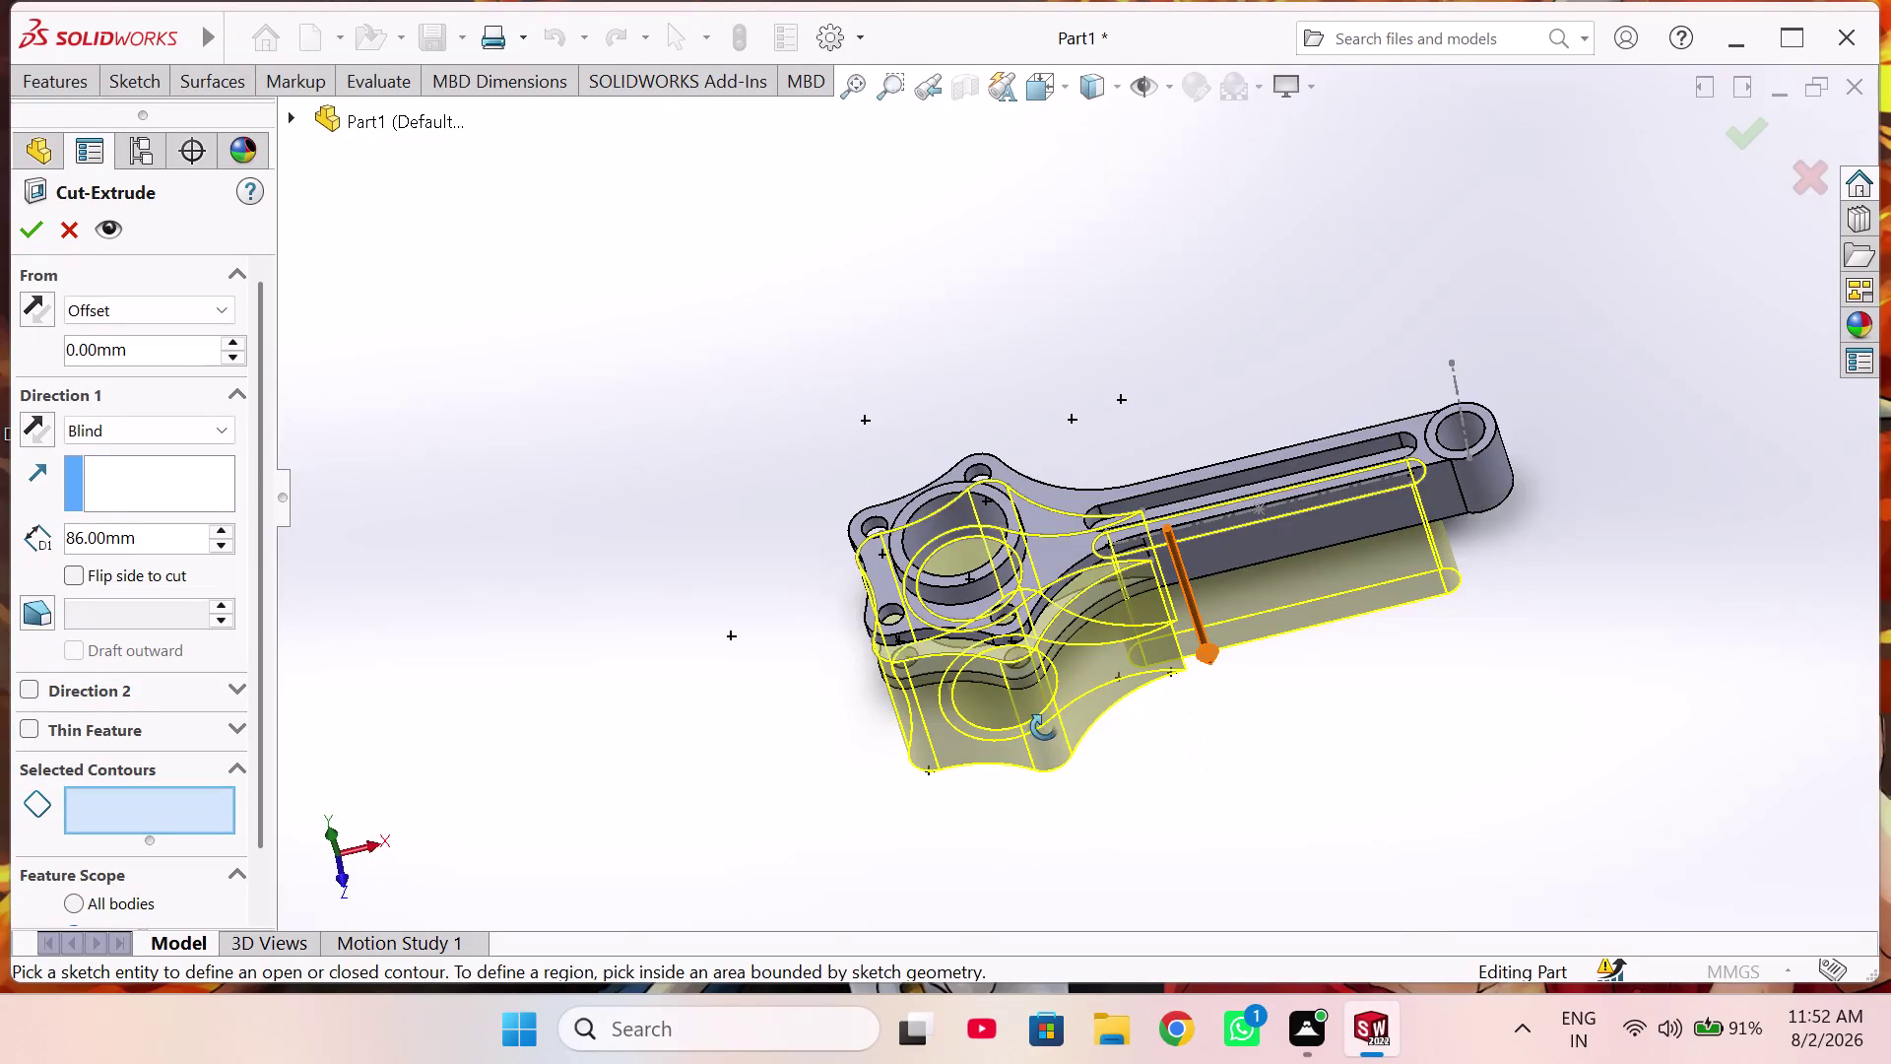
Clear the previously selected region from the cut-extrude's contour list.
click(904, 653)
click(904, 652)
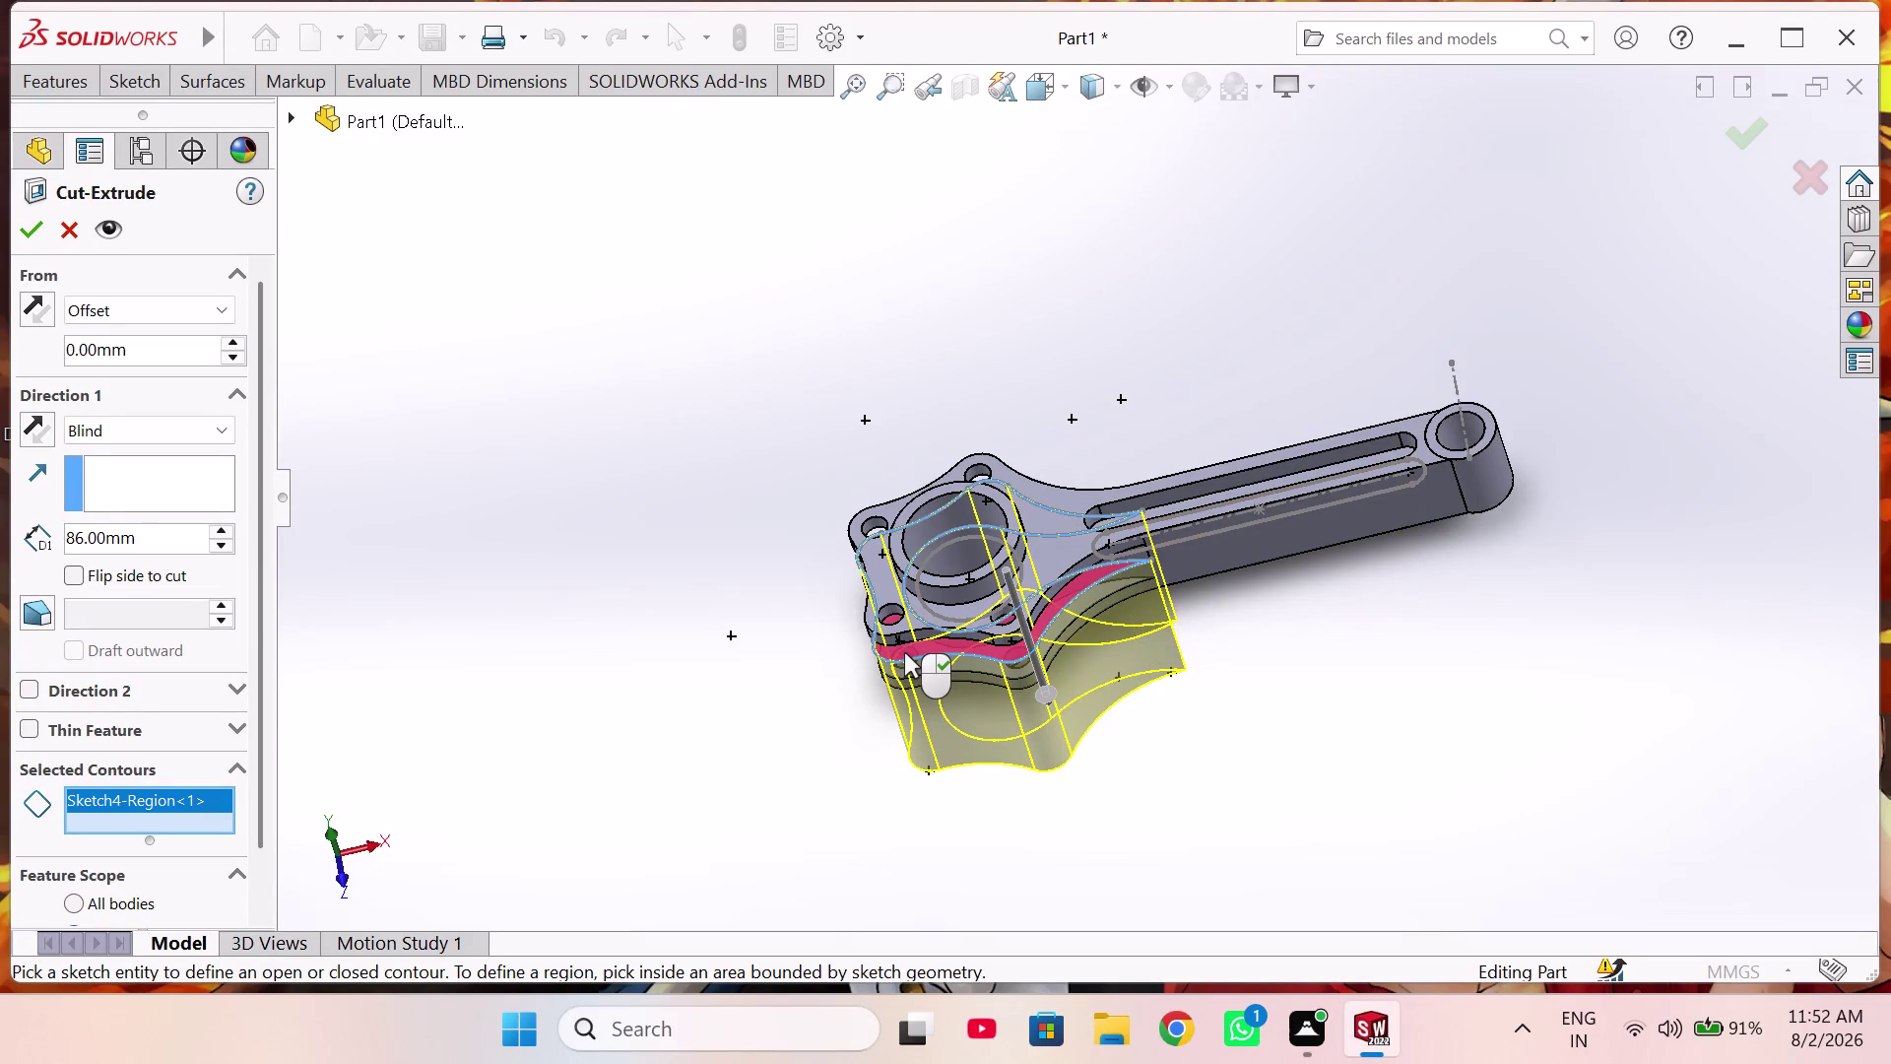
click(904, 652)
right_click(177, 796)
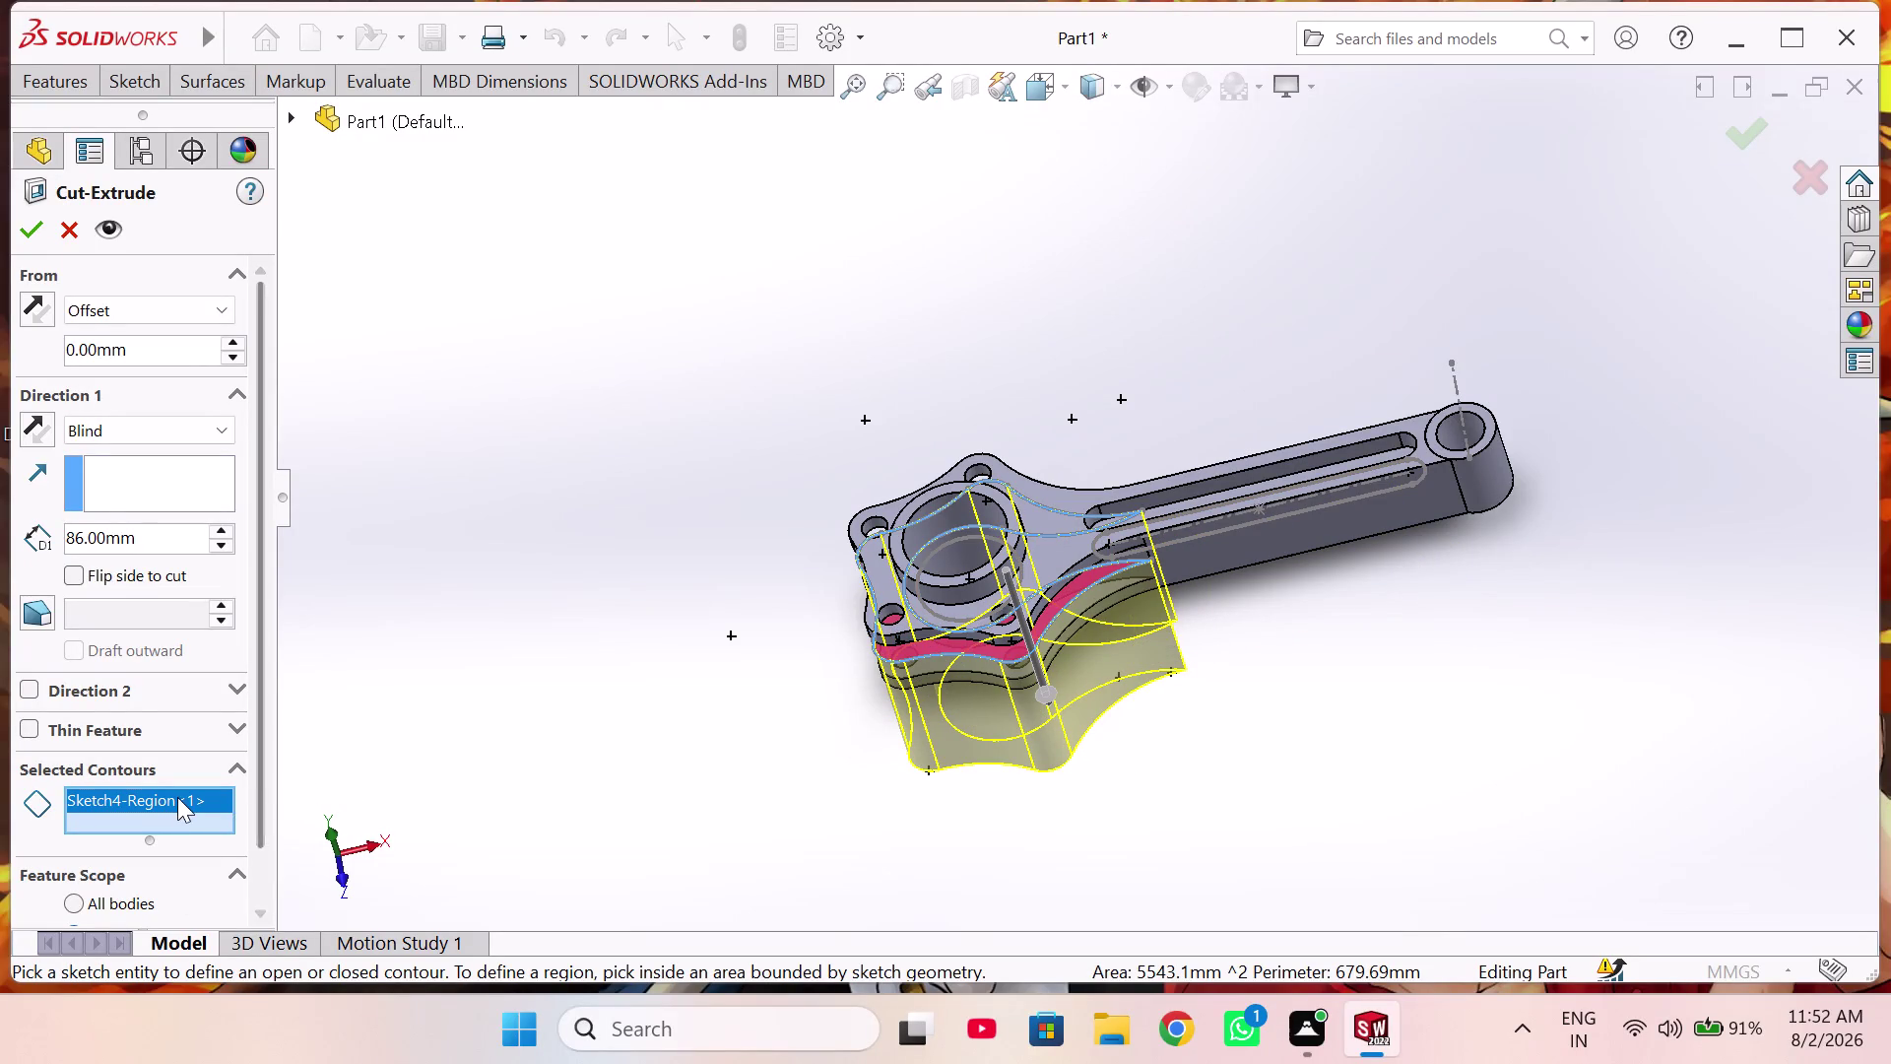
click(250, 823)
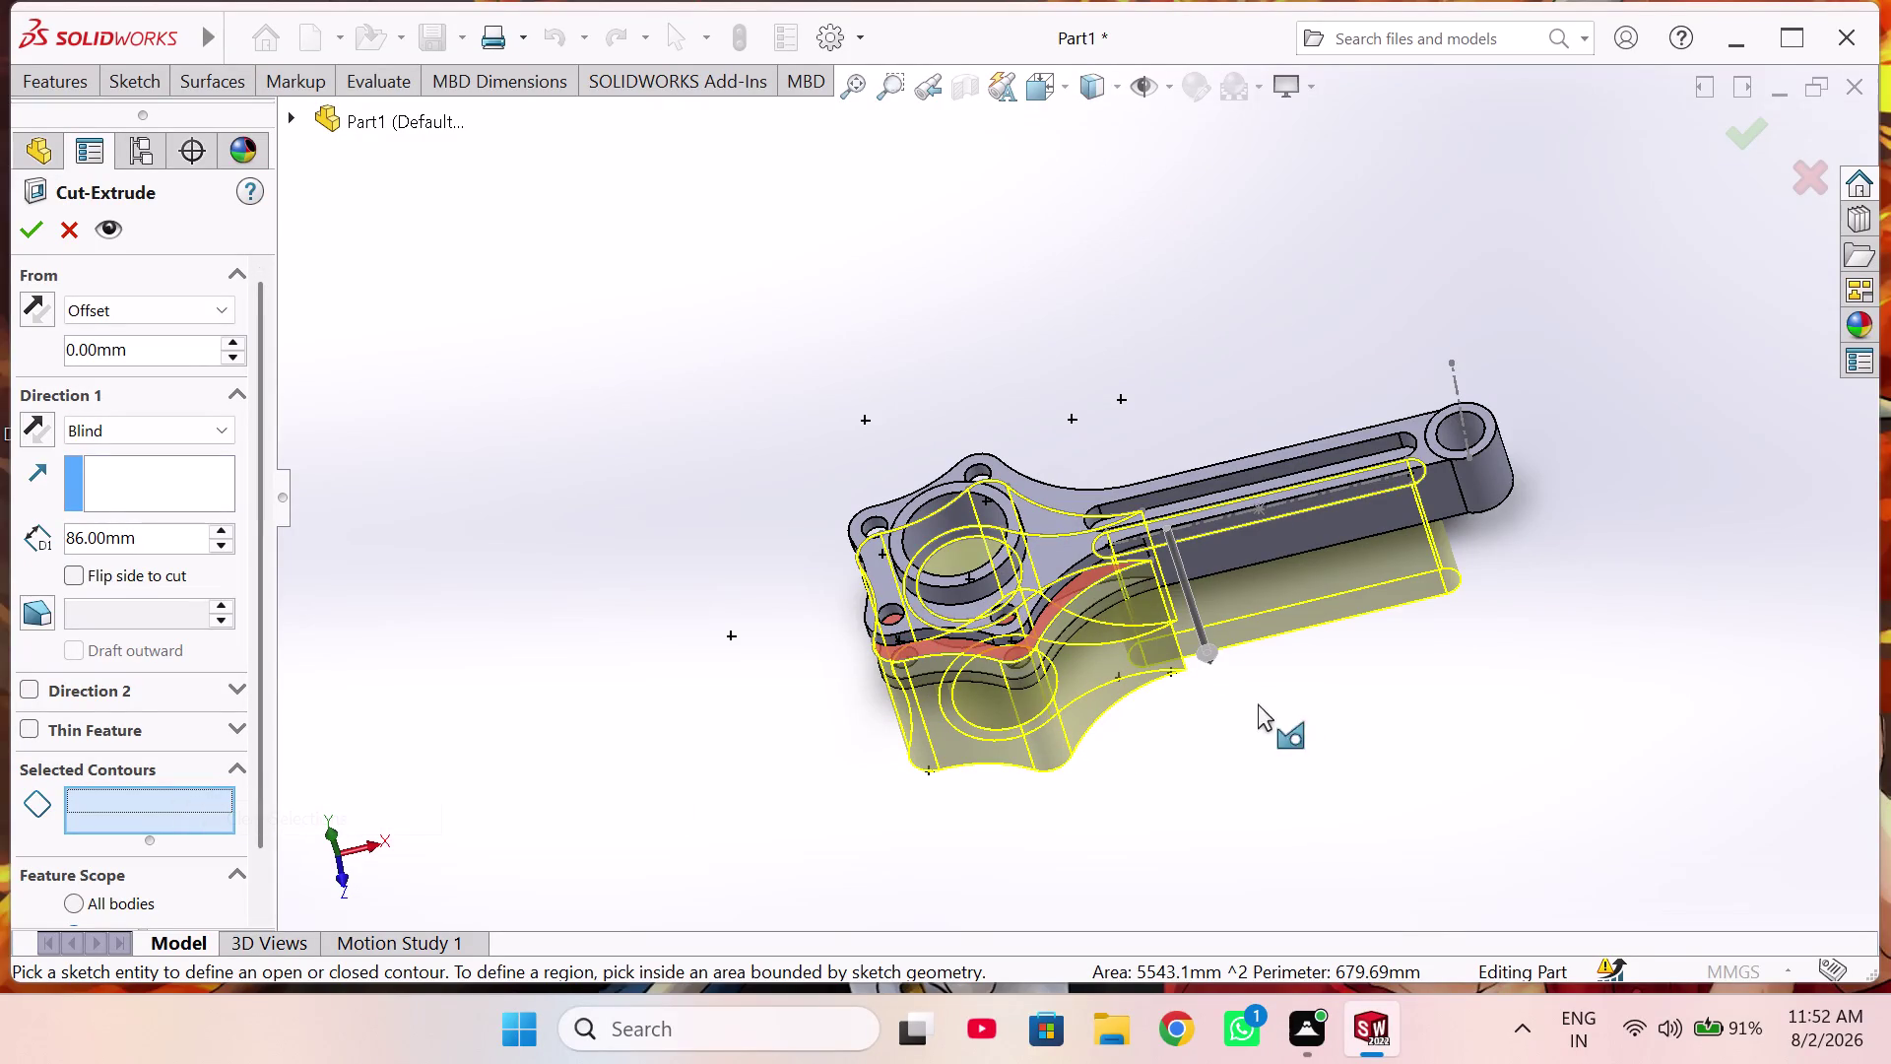
Orbit the rod and pick Sketch4's long slot outline as the cut contour.
middle_drag(1235, 752, 1049, 494)
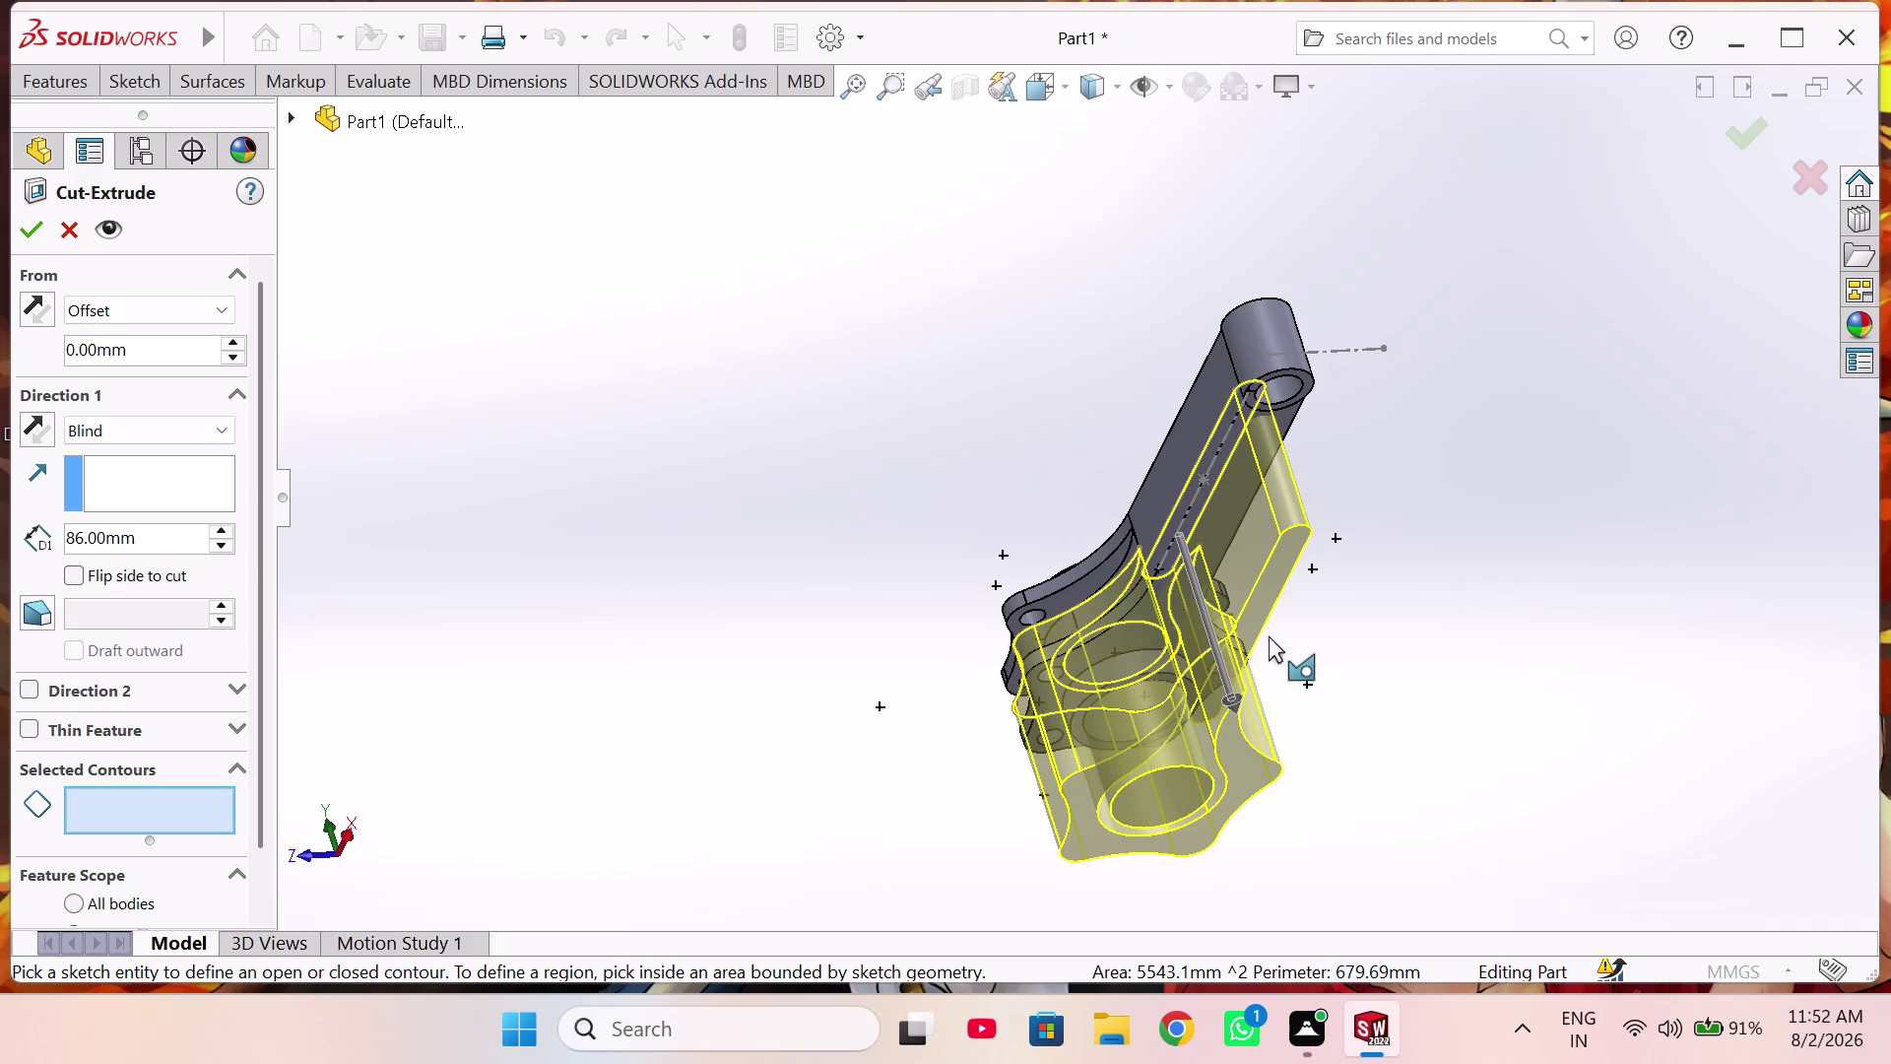
middle_drag(1196, 704, 909, 673)
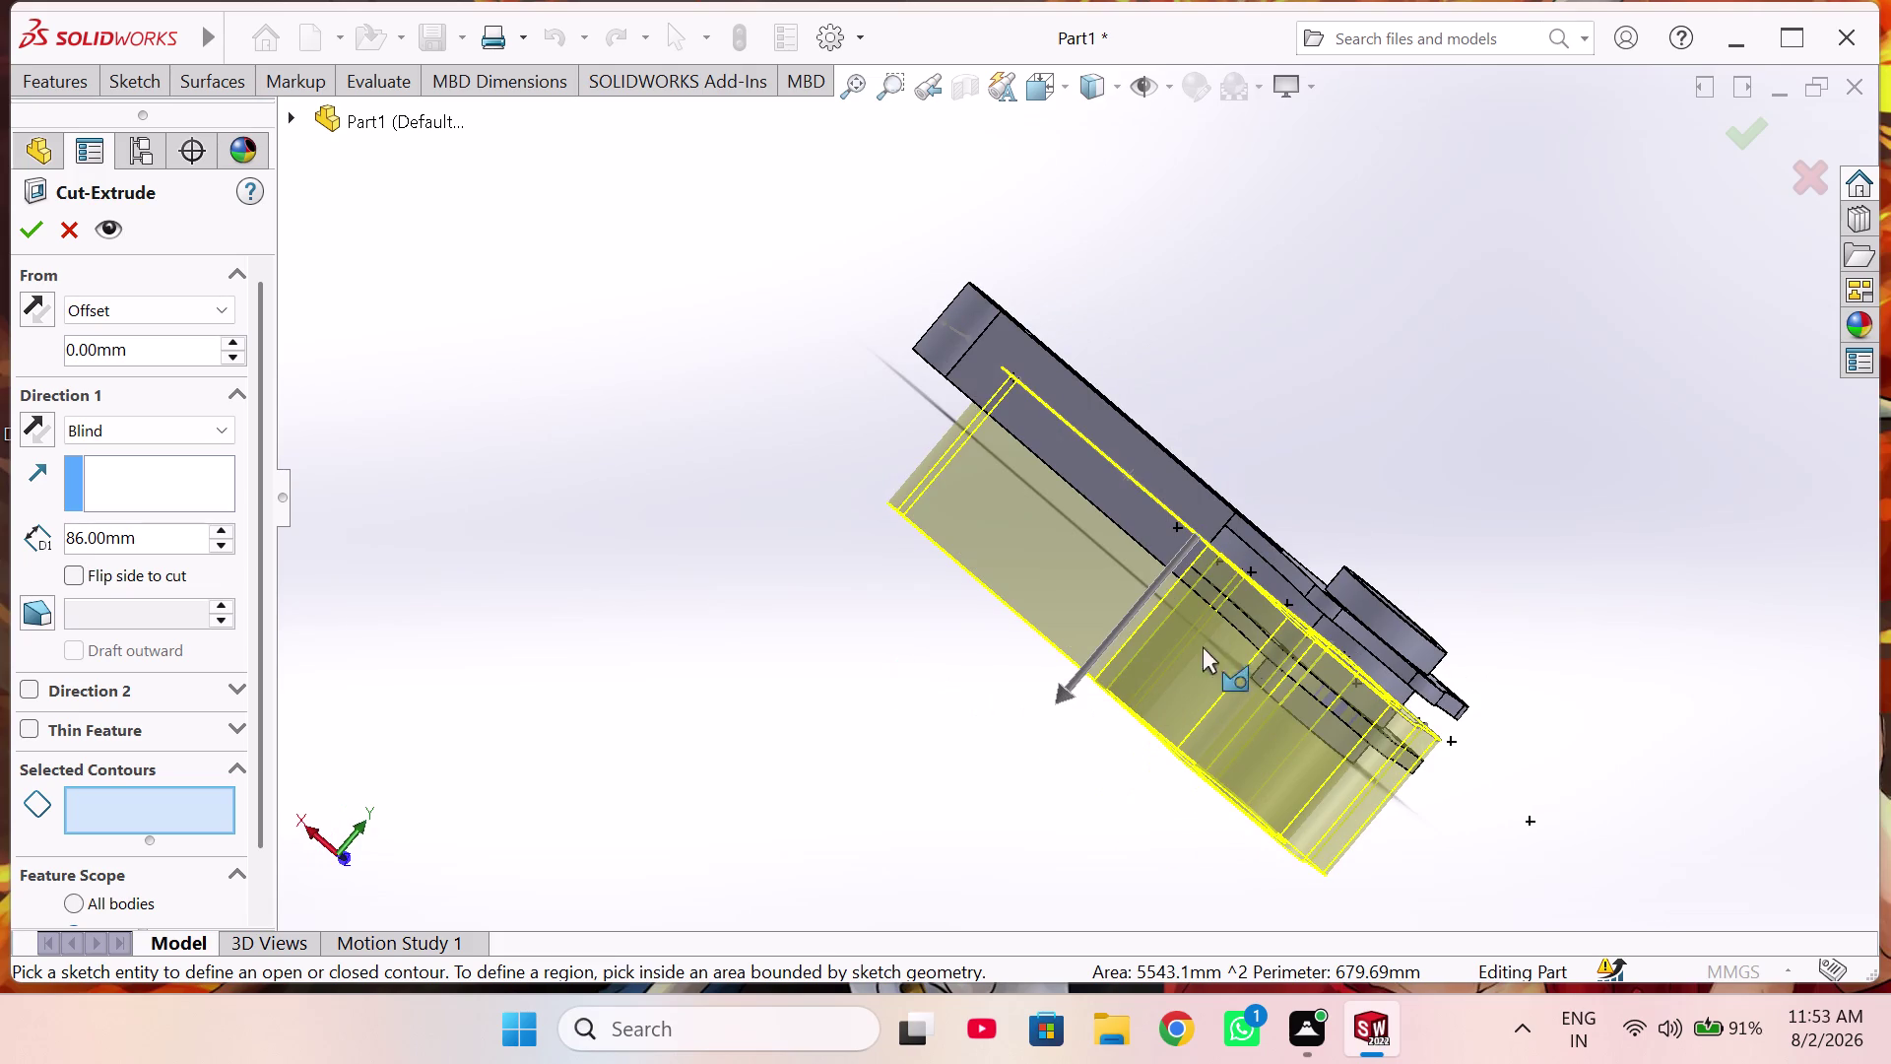
click(1235, 624)
middle_drag(1017, 752, 1188, 516)
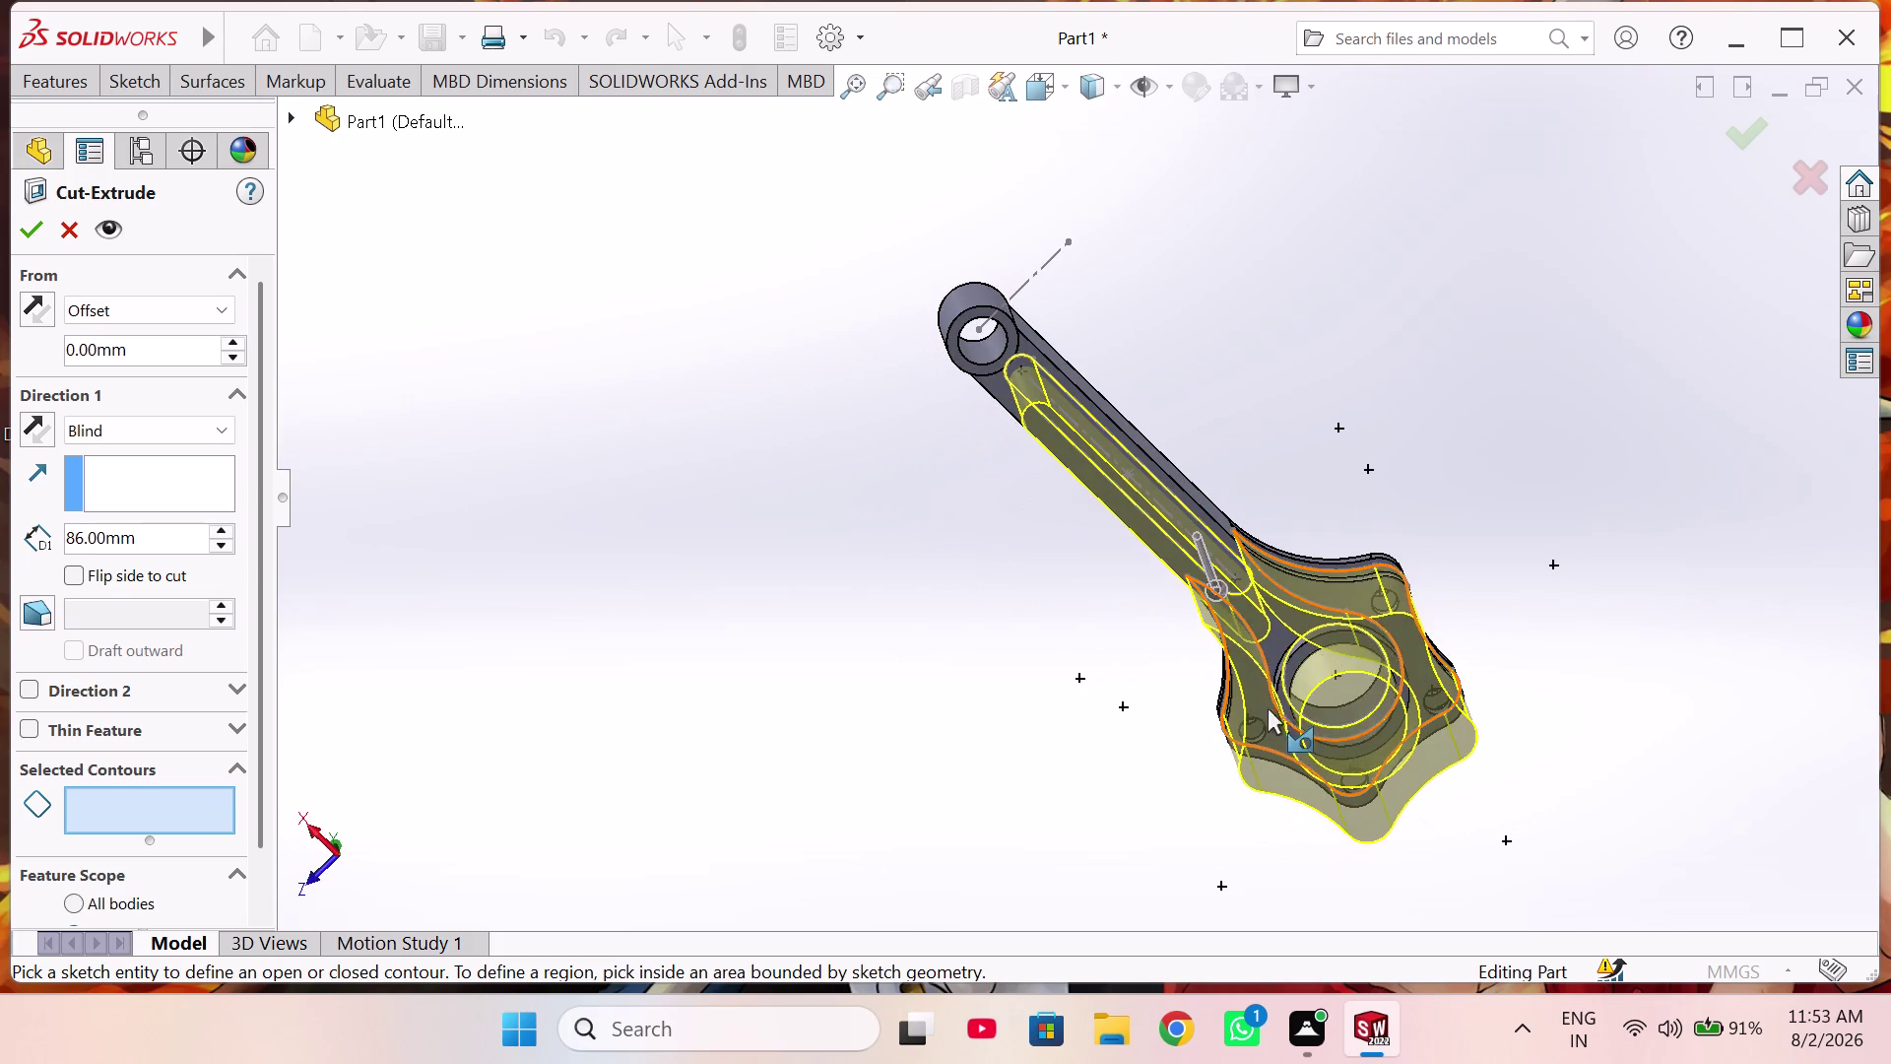
middle_drag(1035, 538, 1045, 488)
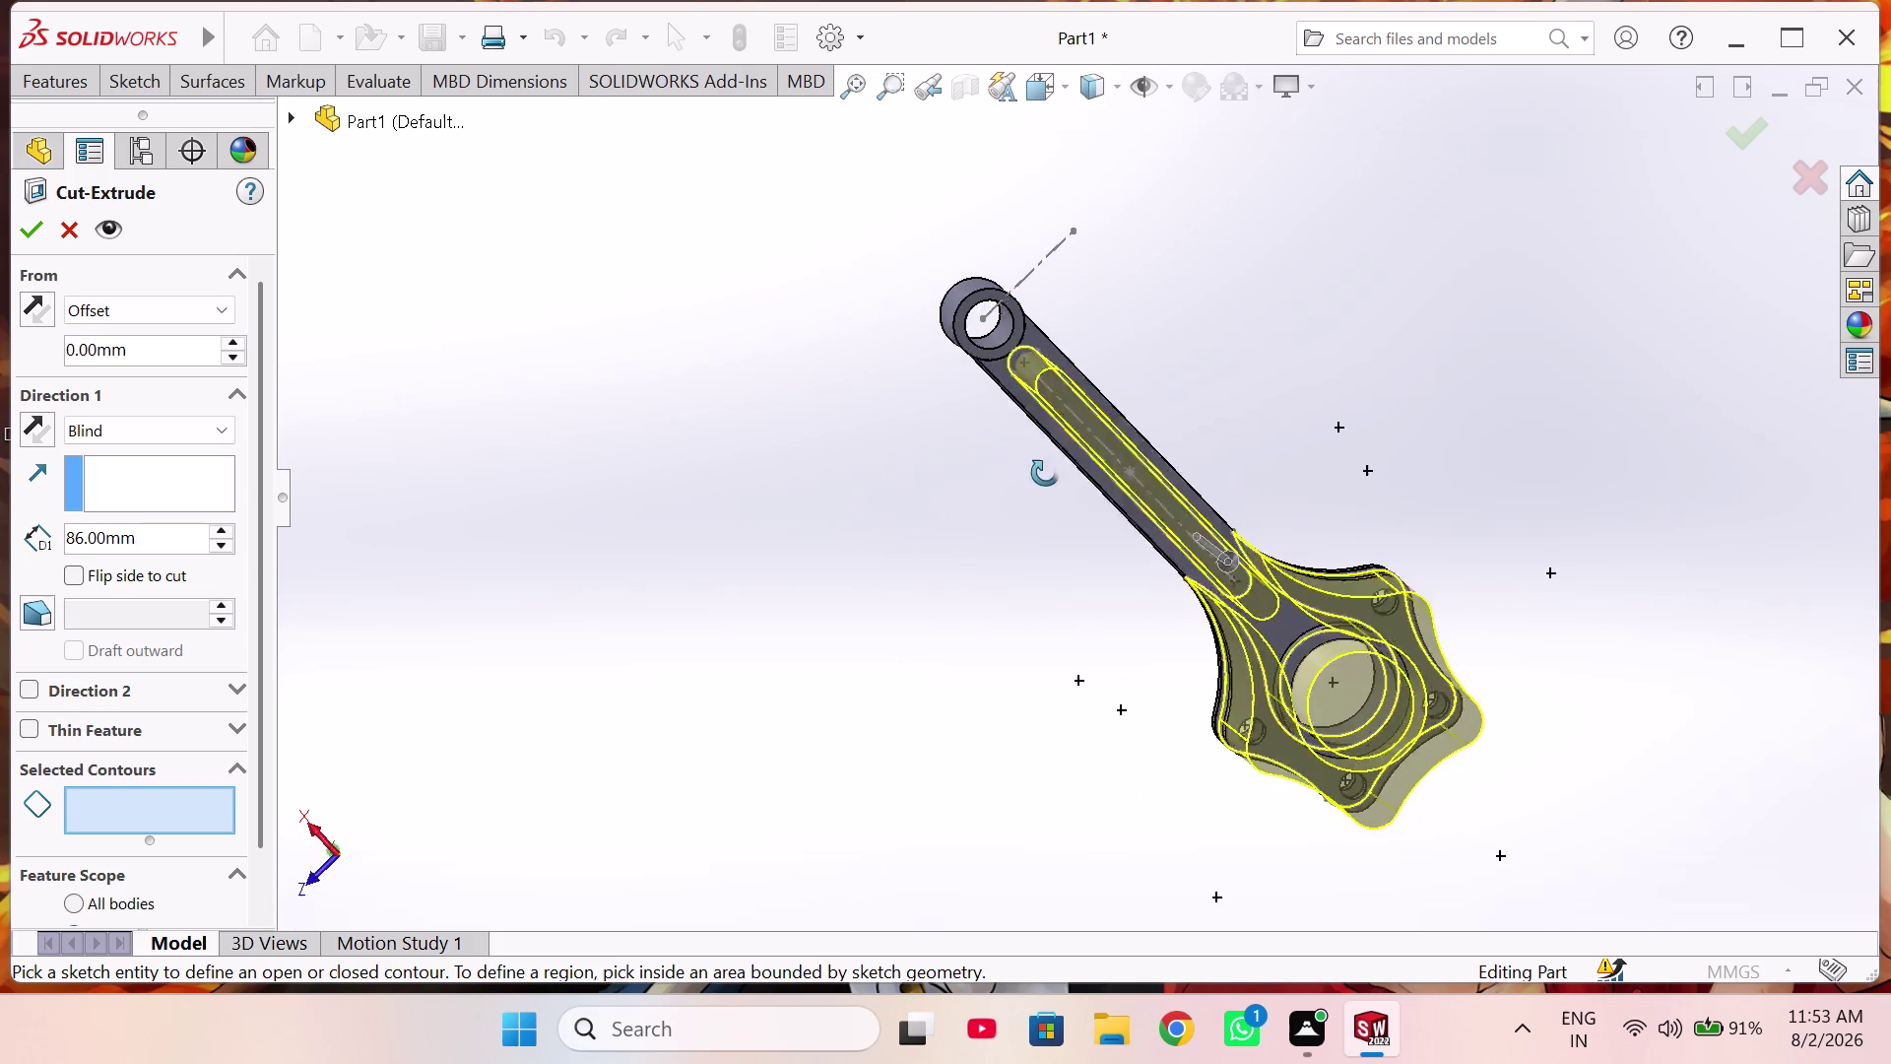
middle_drag(1045, 488, 1046, 434)
click(1070, 420)
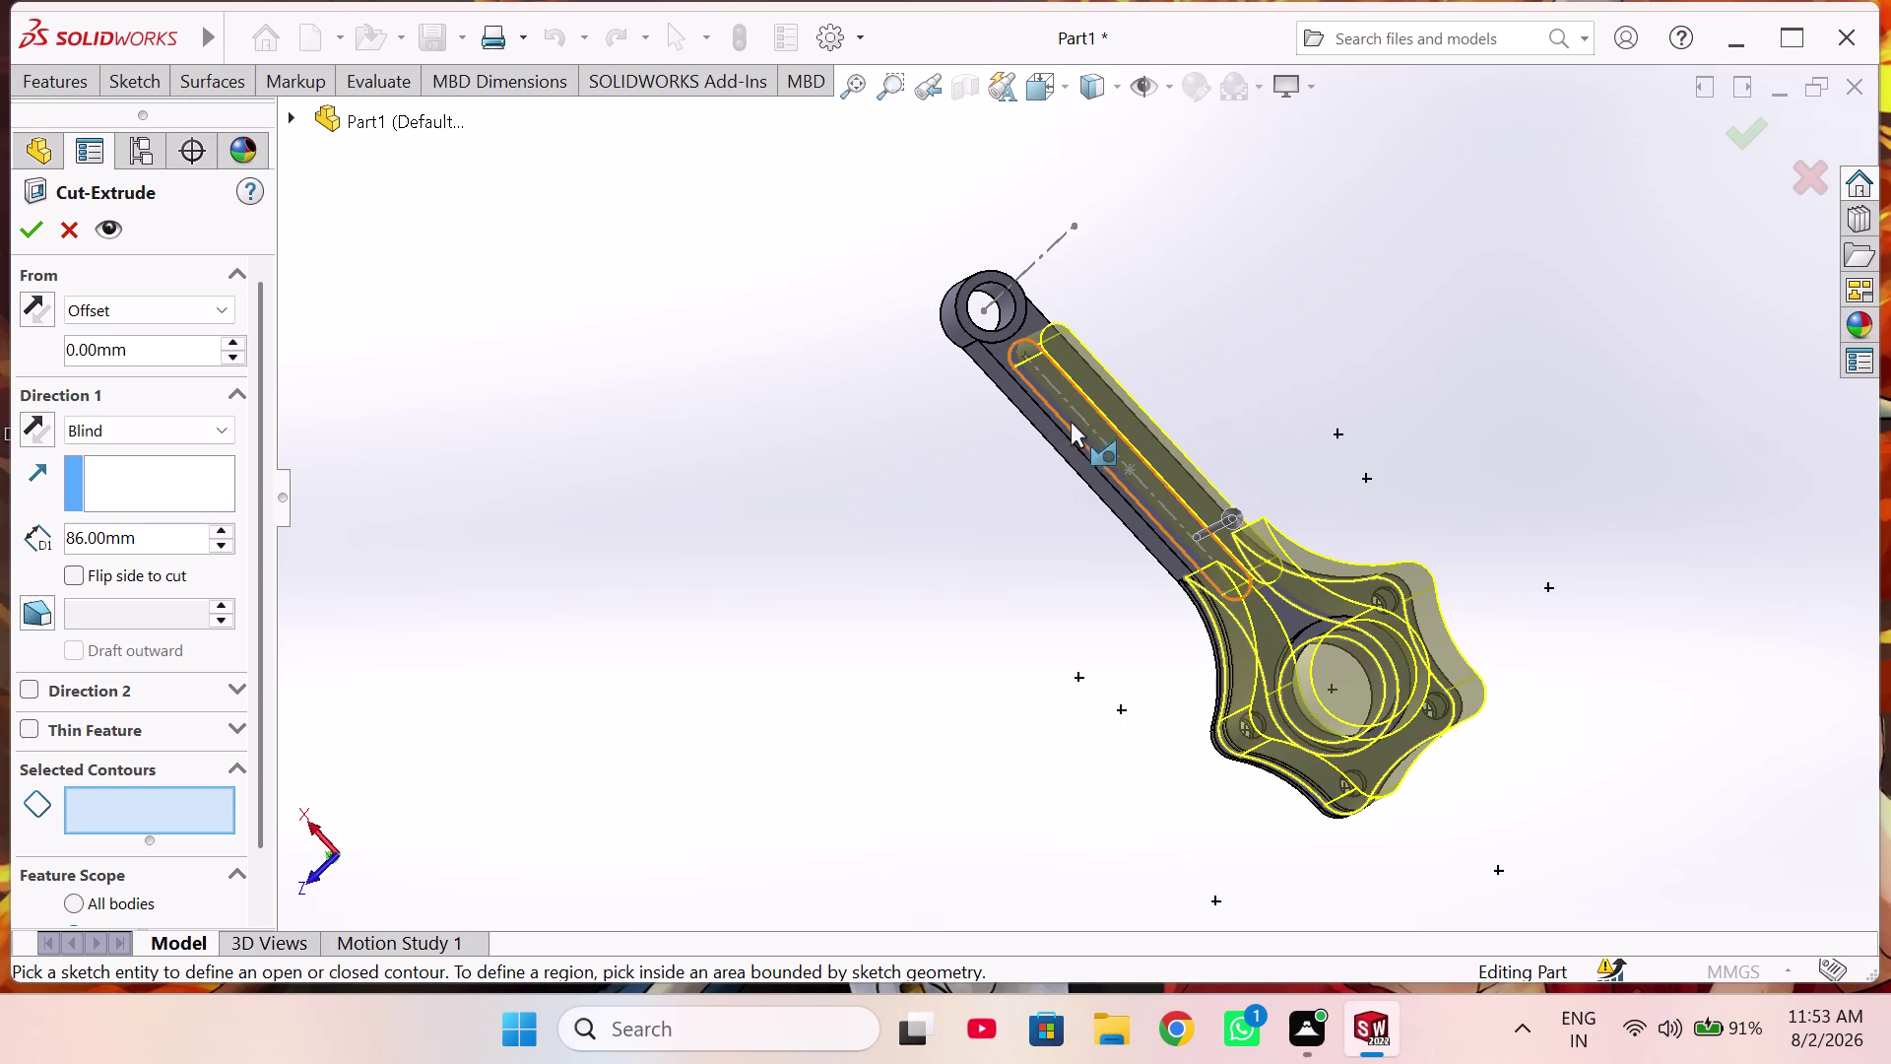
scroll(up, 3)
Set the cut to start from an offset of 10.00 mm.
middle_drag(1075, 603, 910, 629)
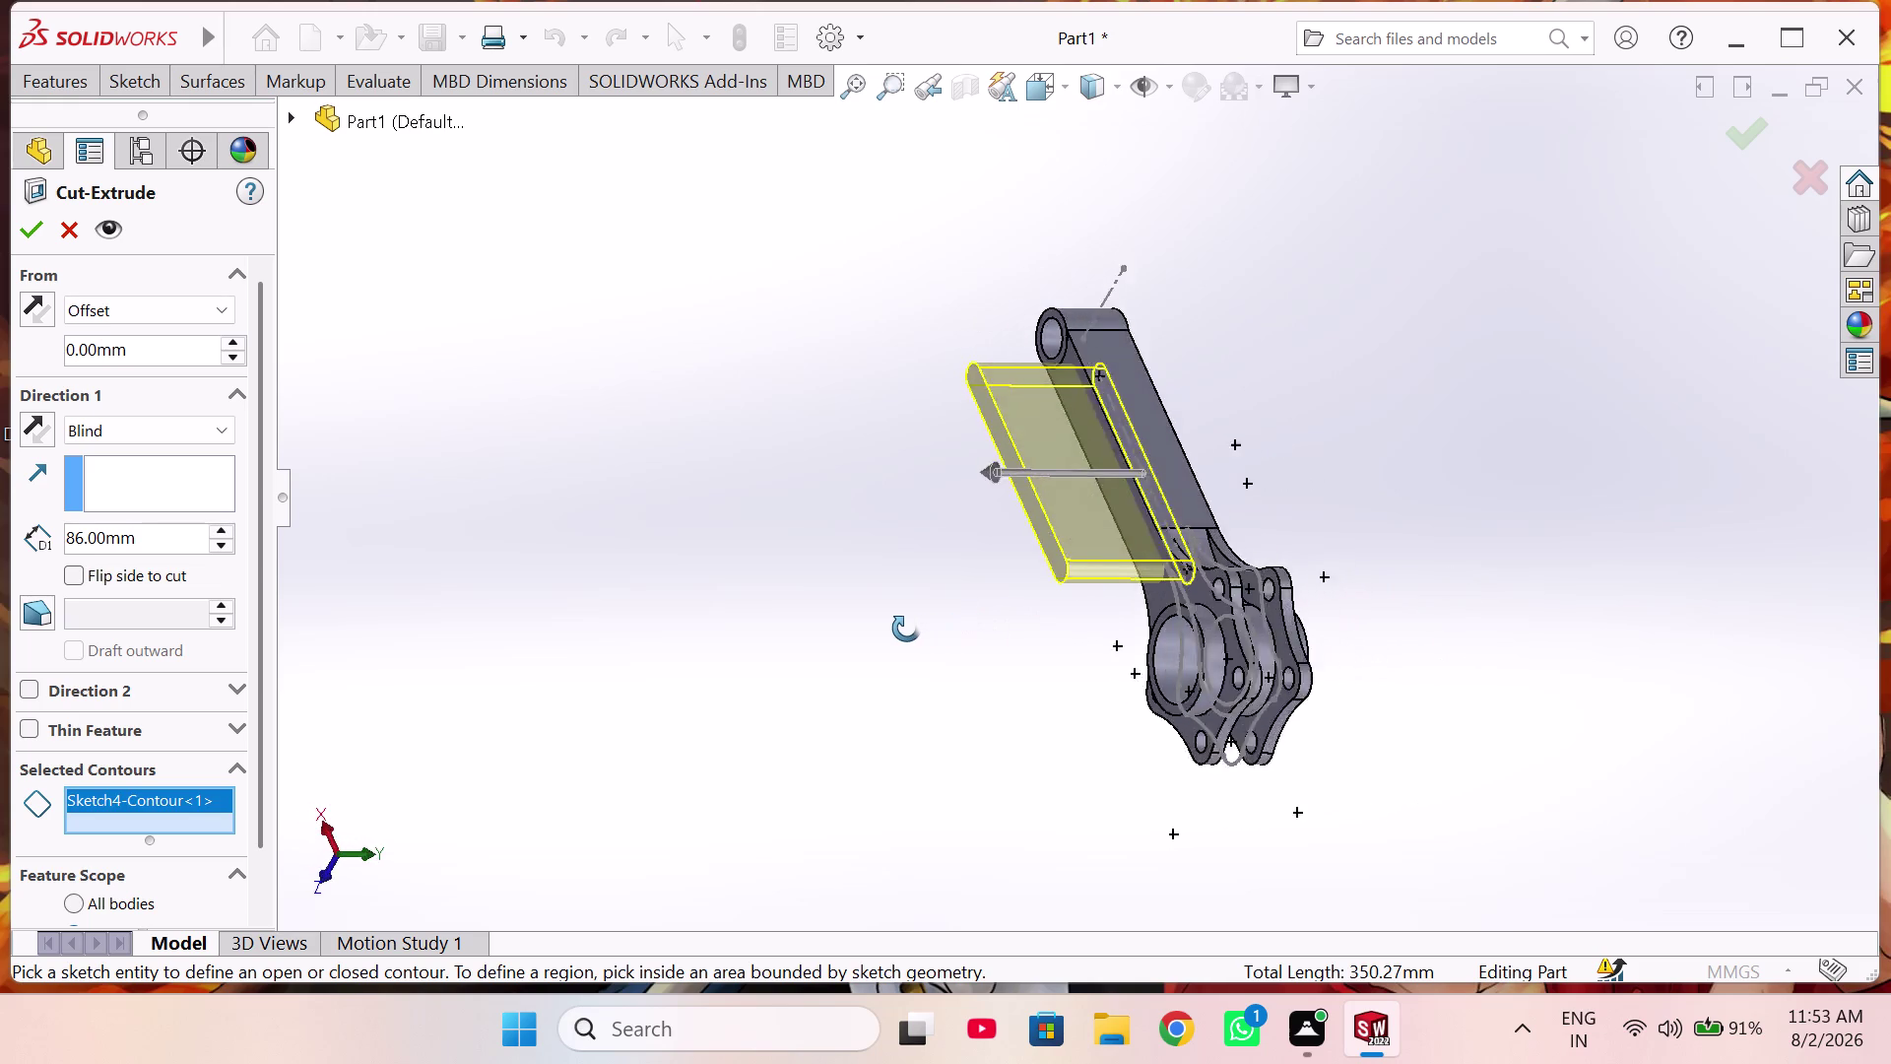
middle_drag(910, 628, 941, 681)
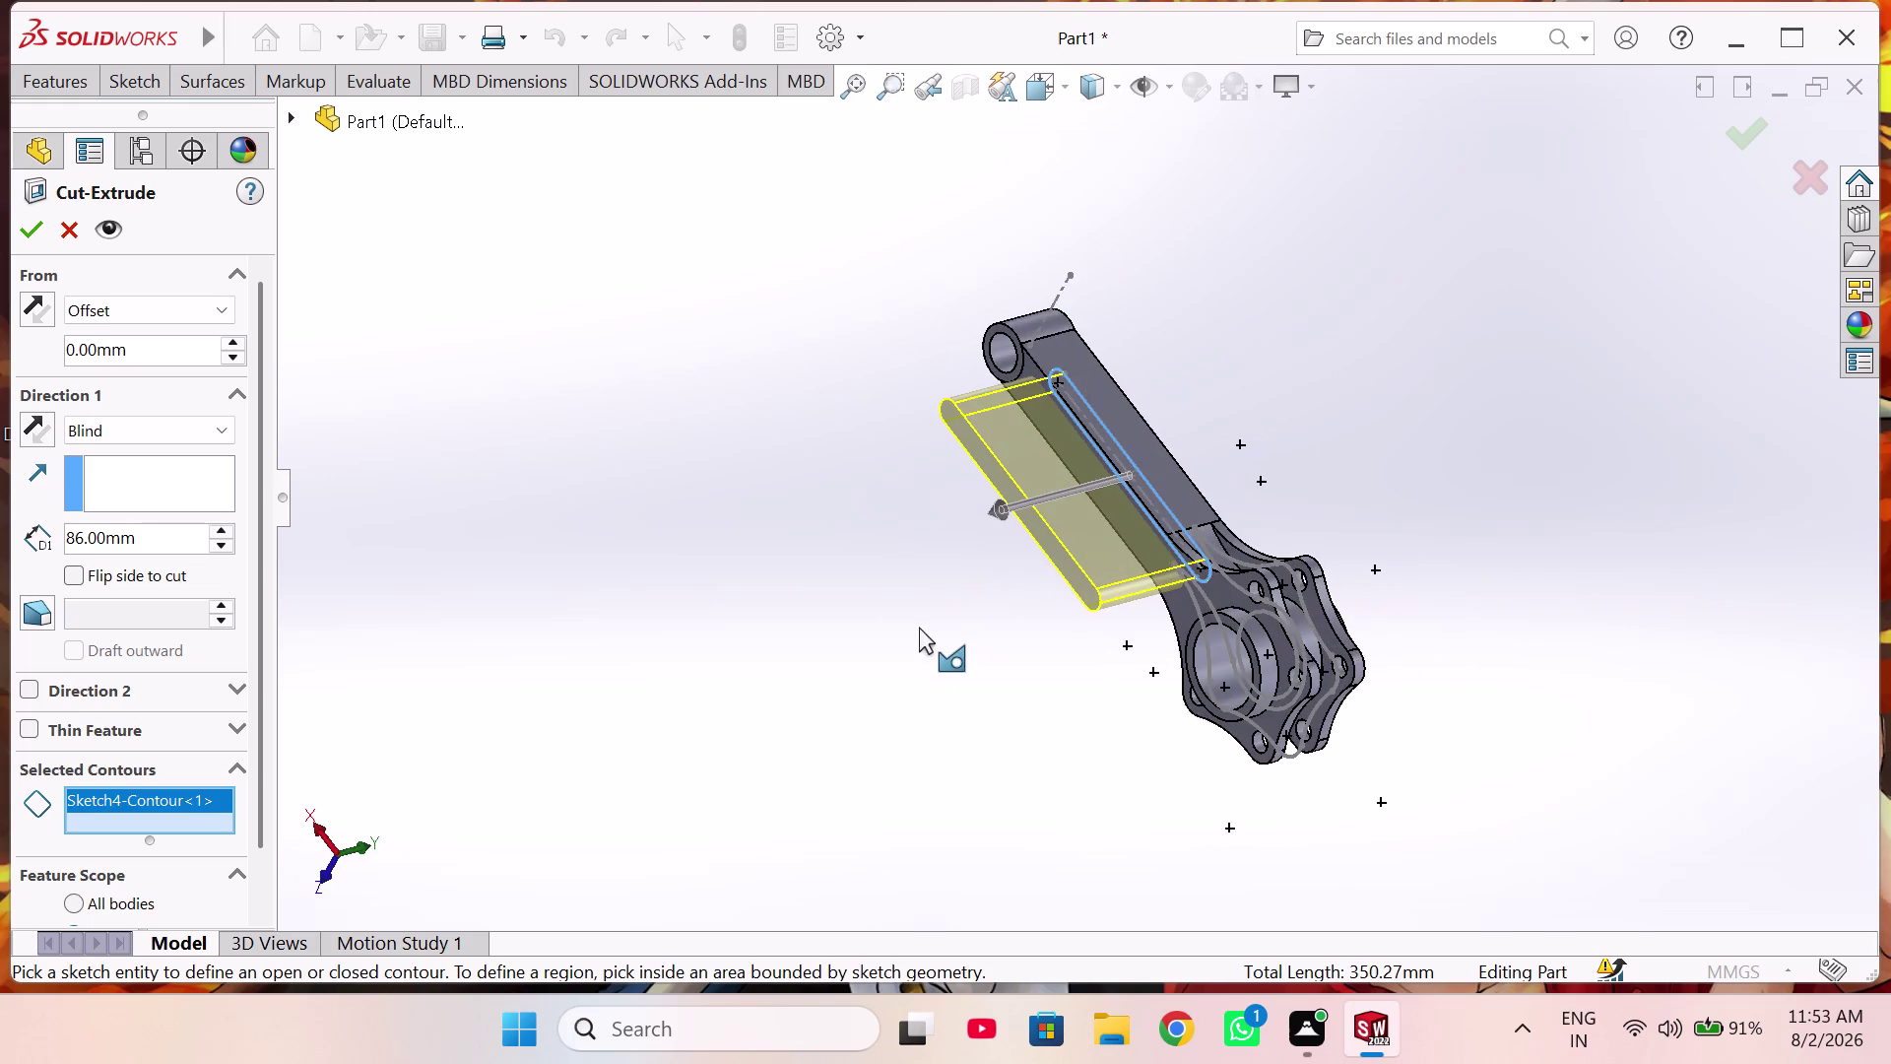
middle_drag(752, 546, 595, 637)
click(236, 337)
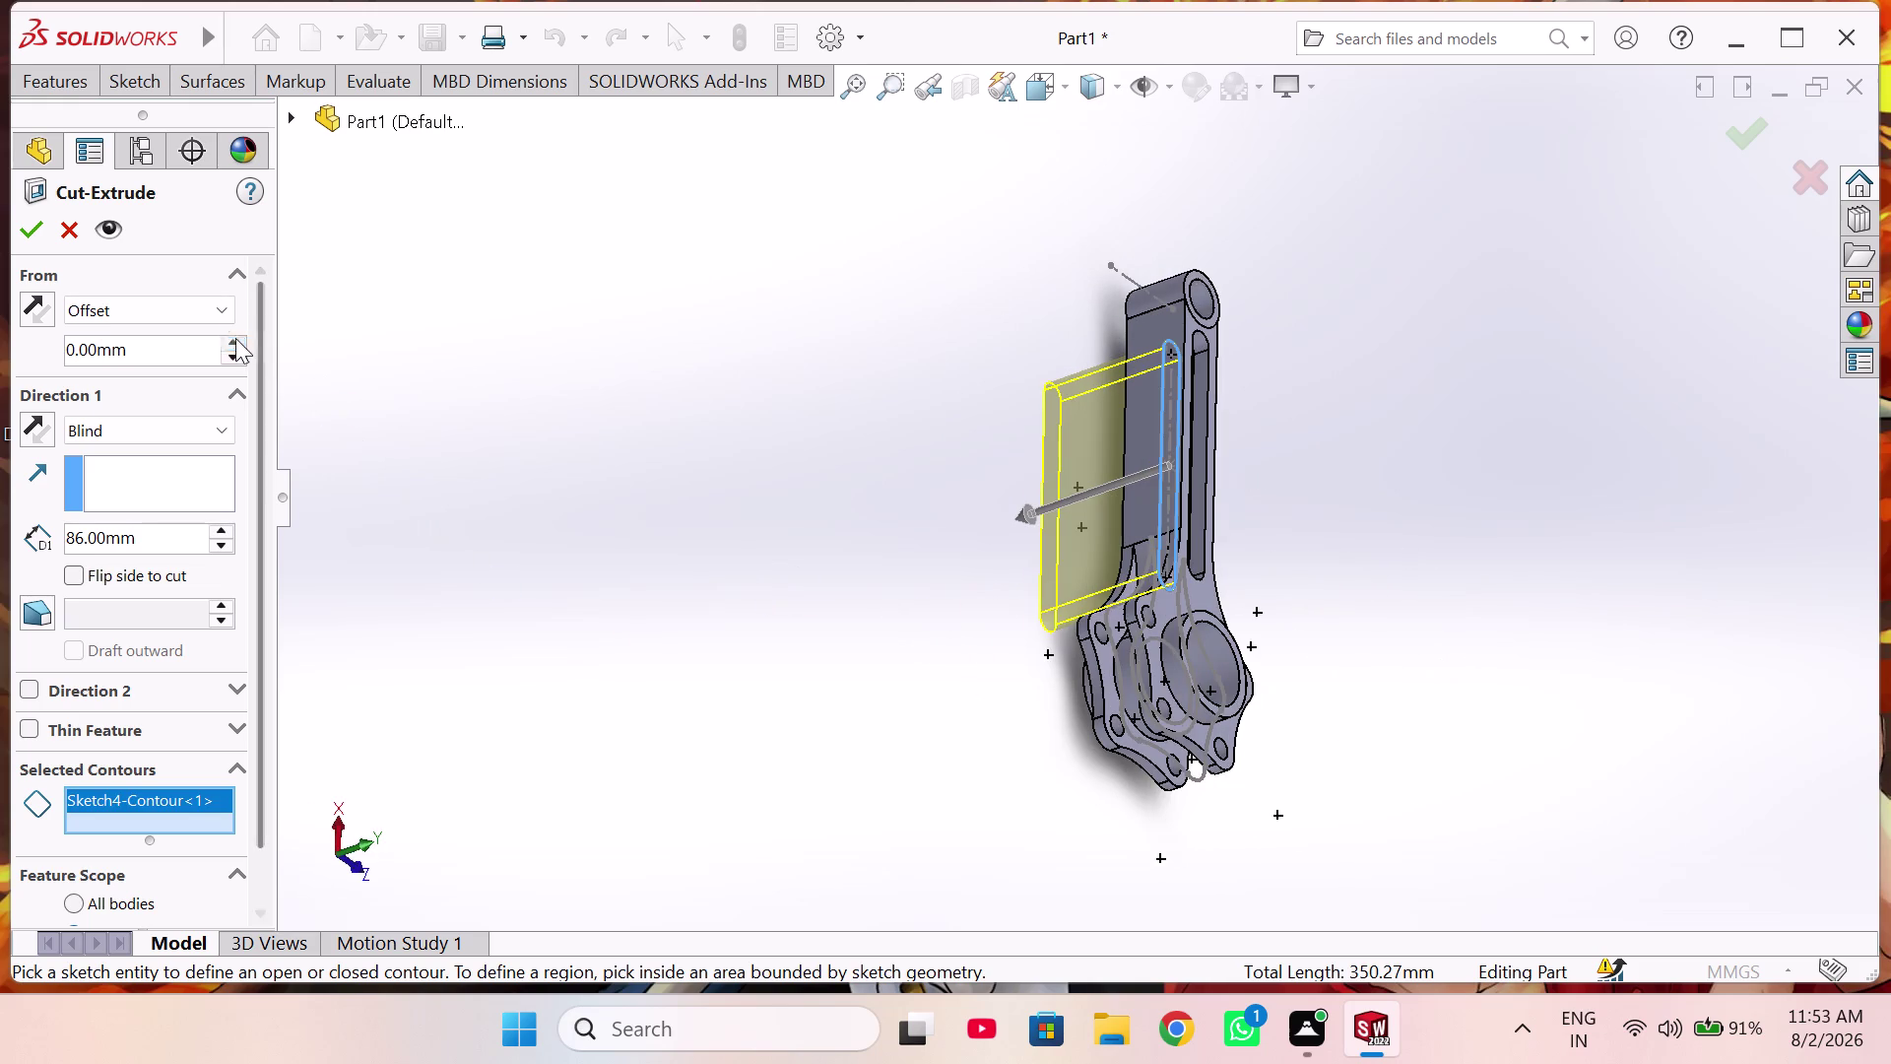
middle_drag(1306, 459, 1196, 494)
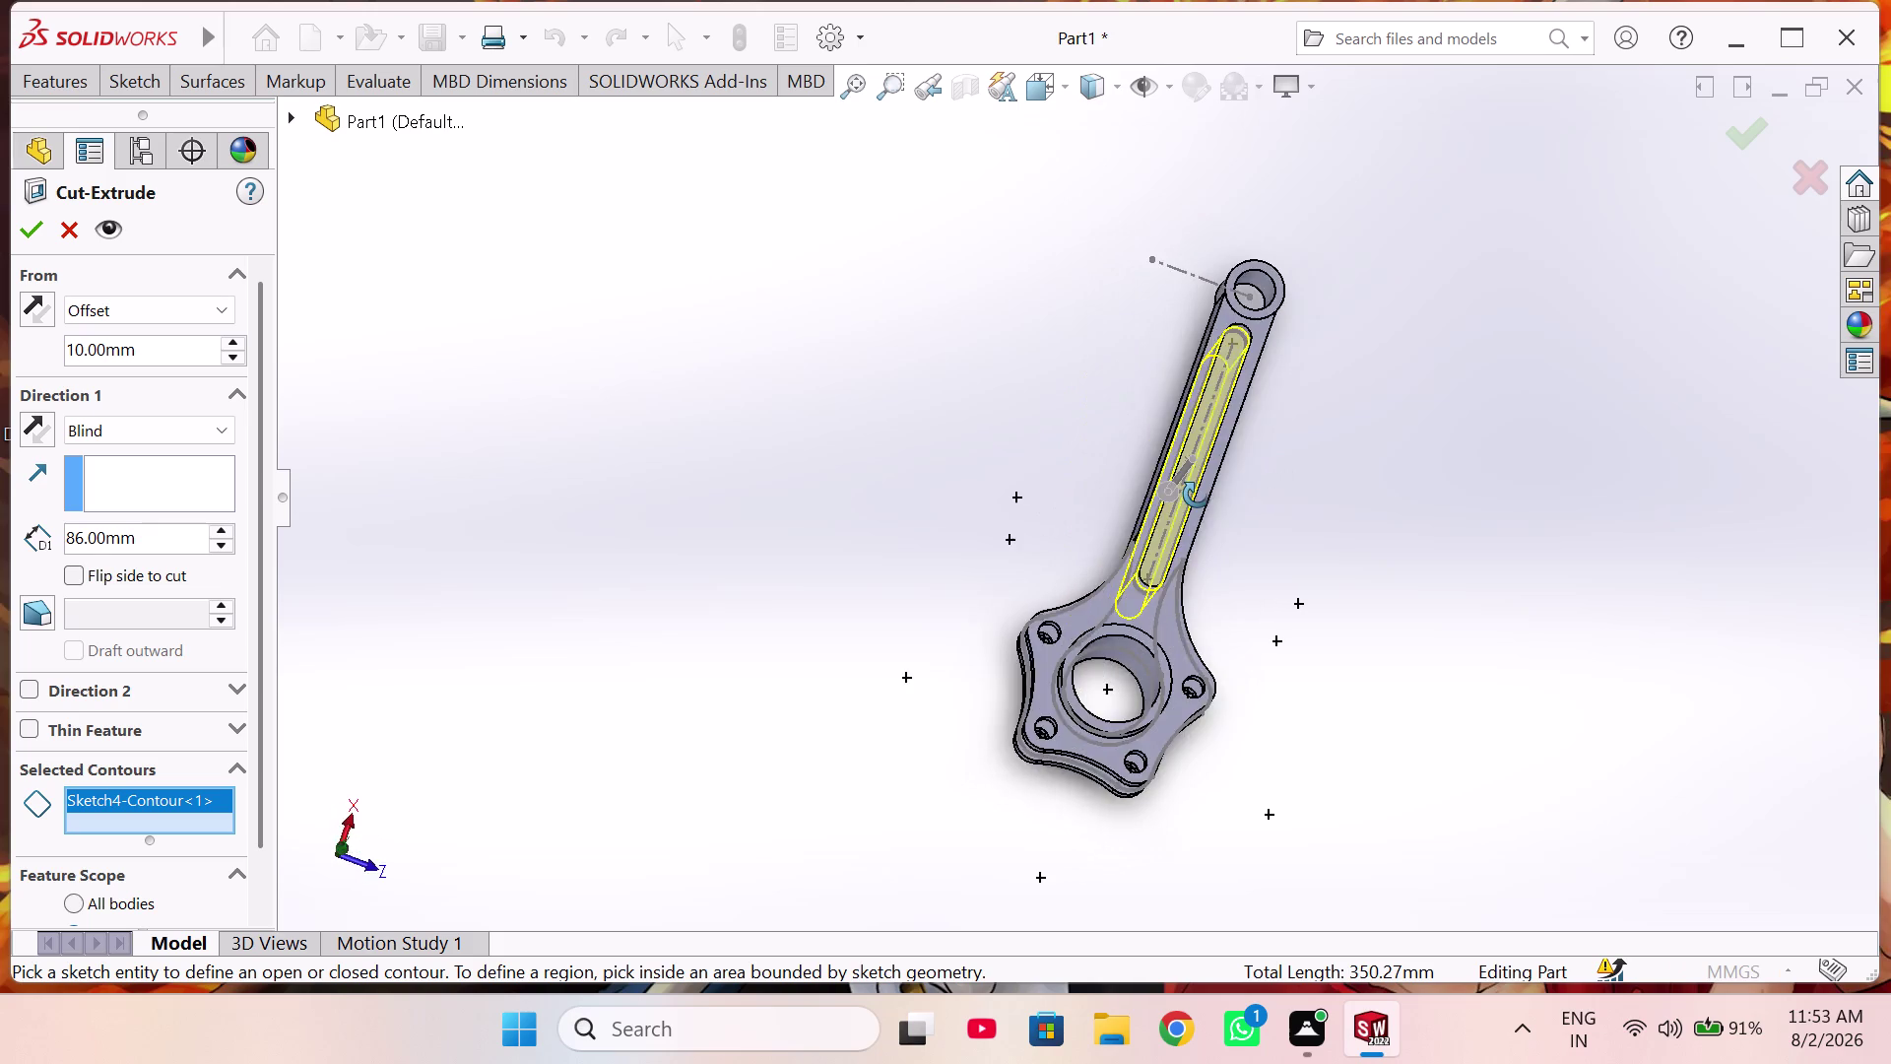
middle_drag(1197, 494, 1367, 462)
scroll(down, 3)
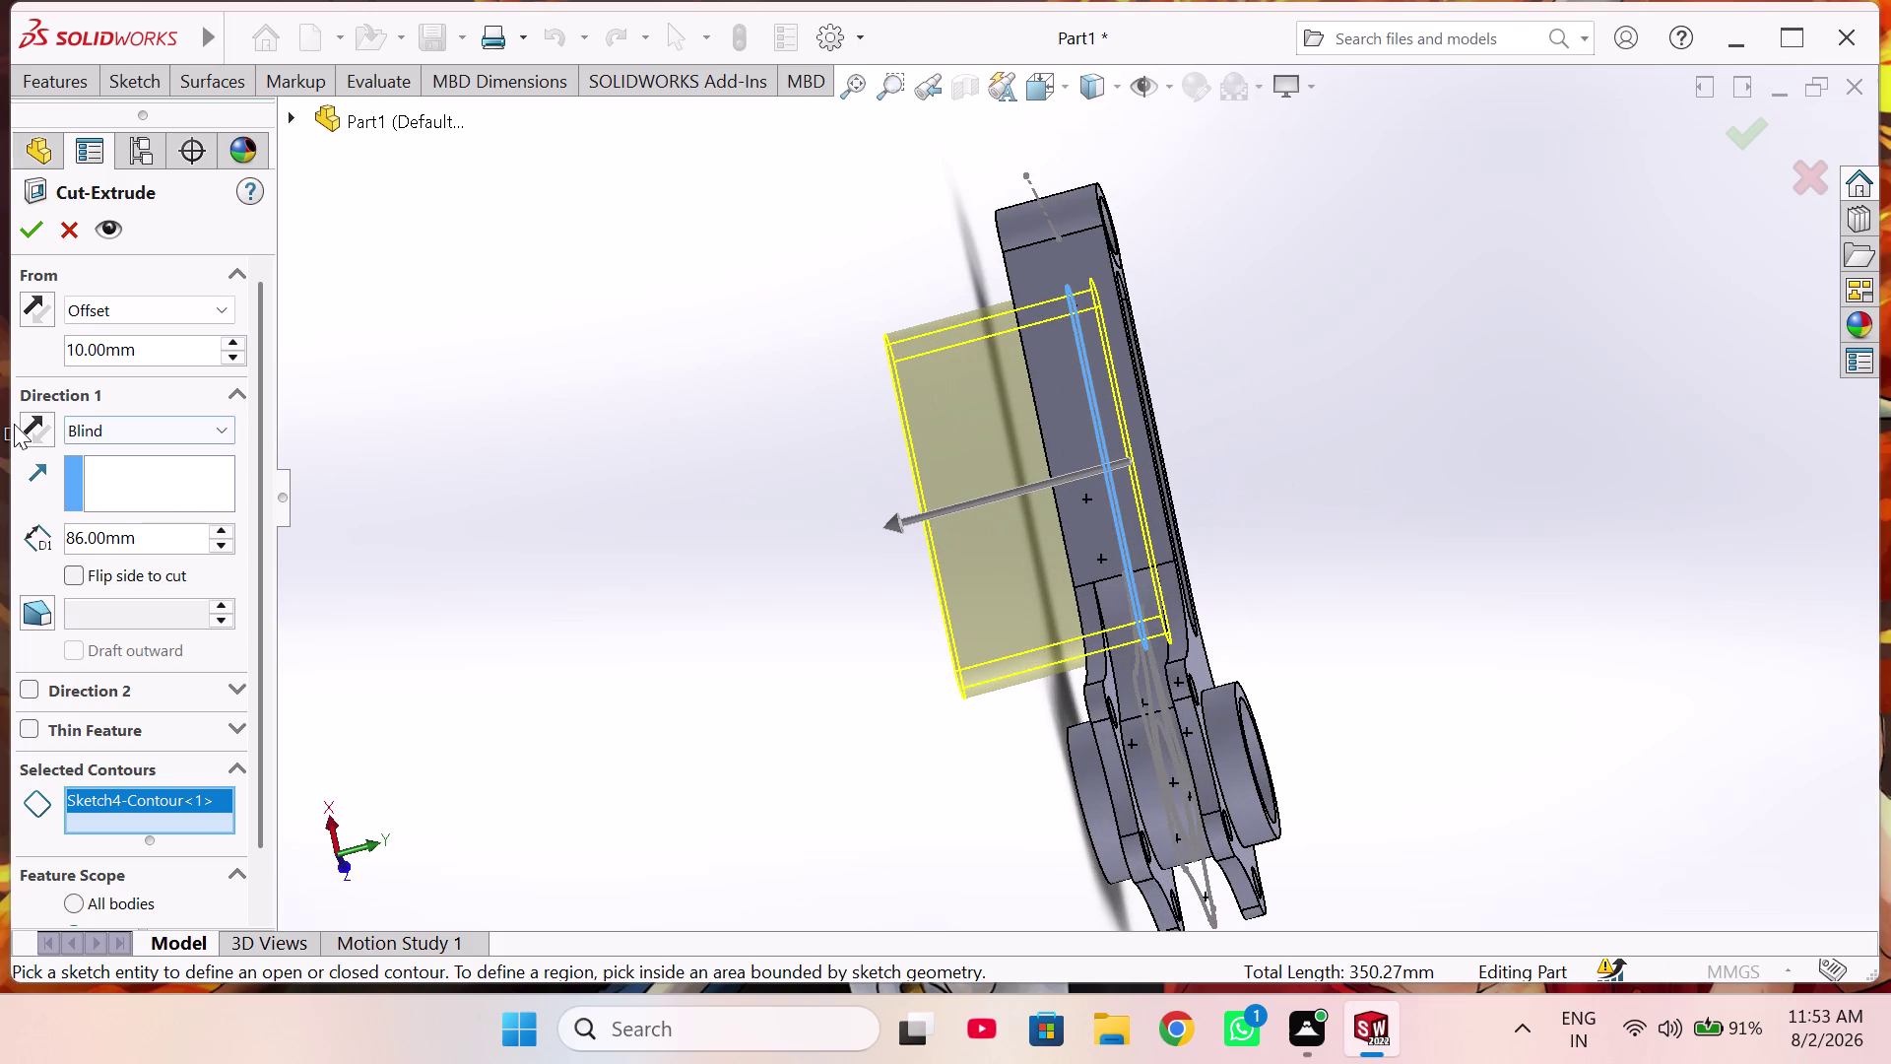
Reverse the From and Direction 1 directions to orient the slot cut.
click(20, 424)
click(19, 424)
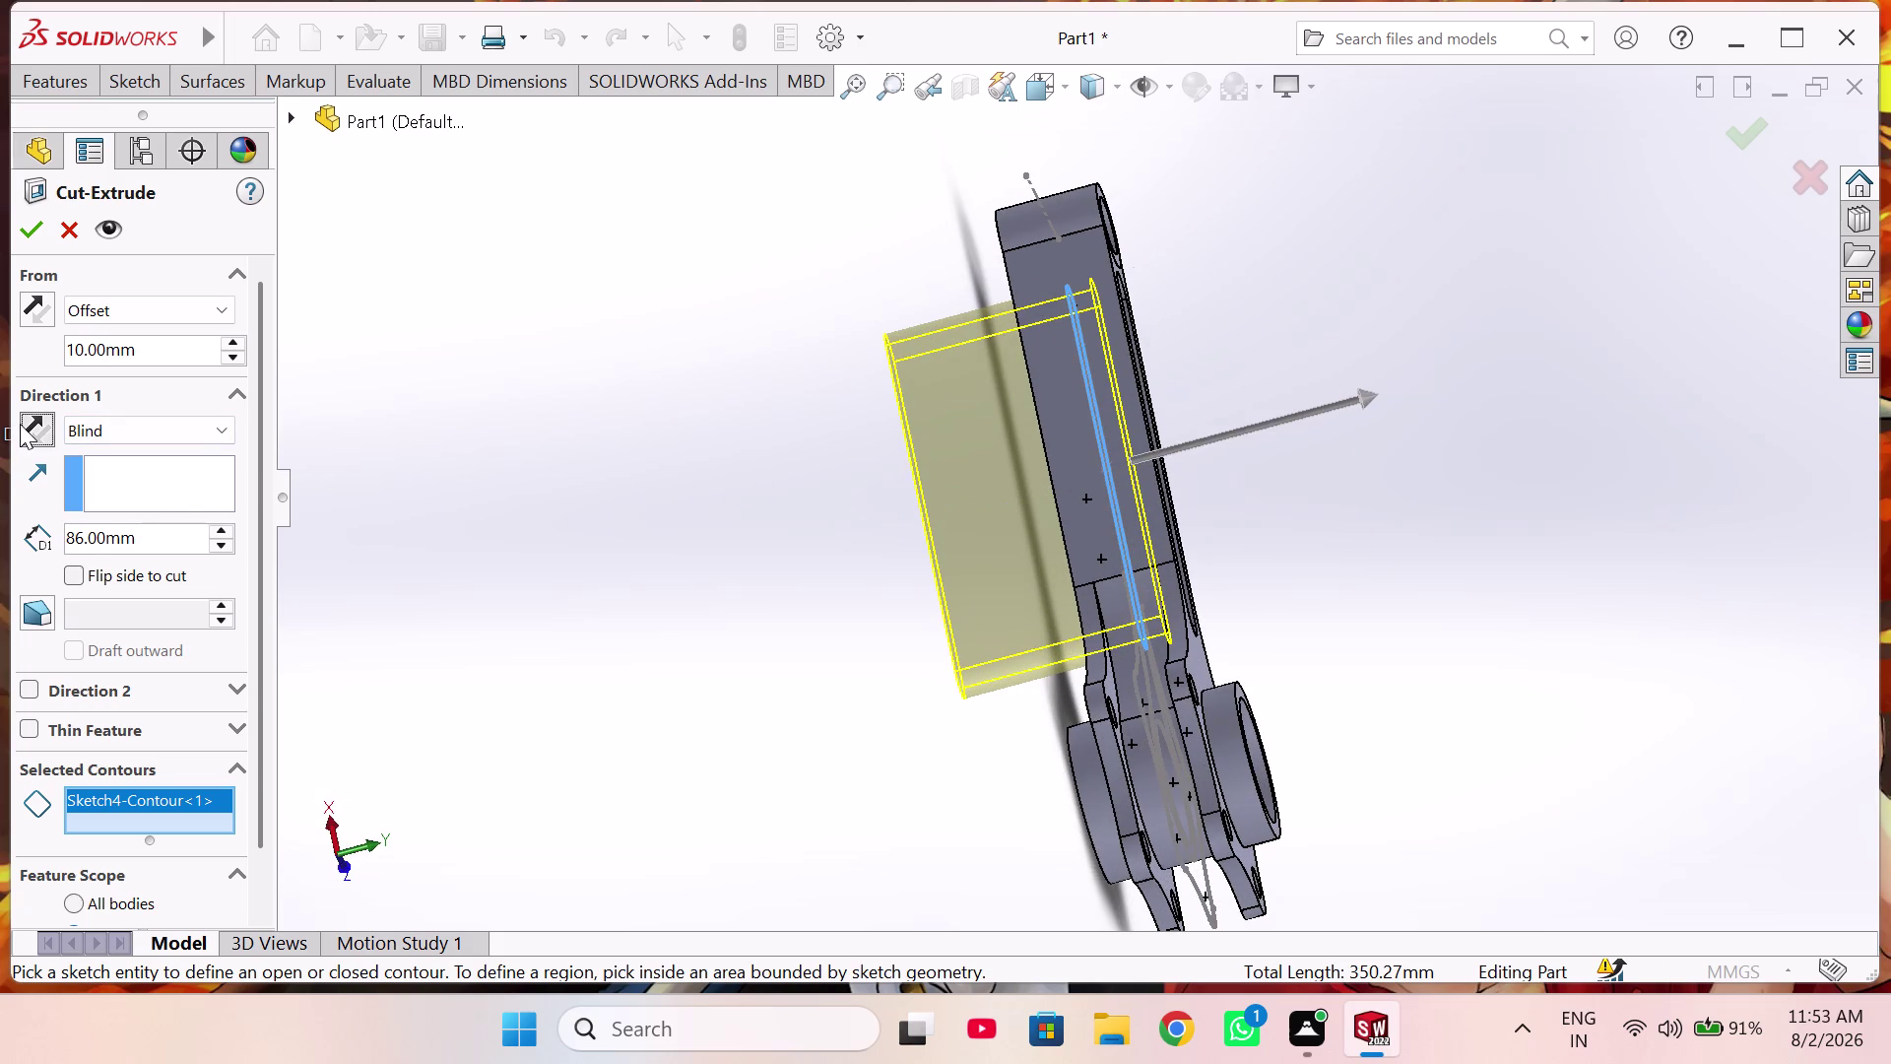
click(19, 423)
click(36, 310)
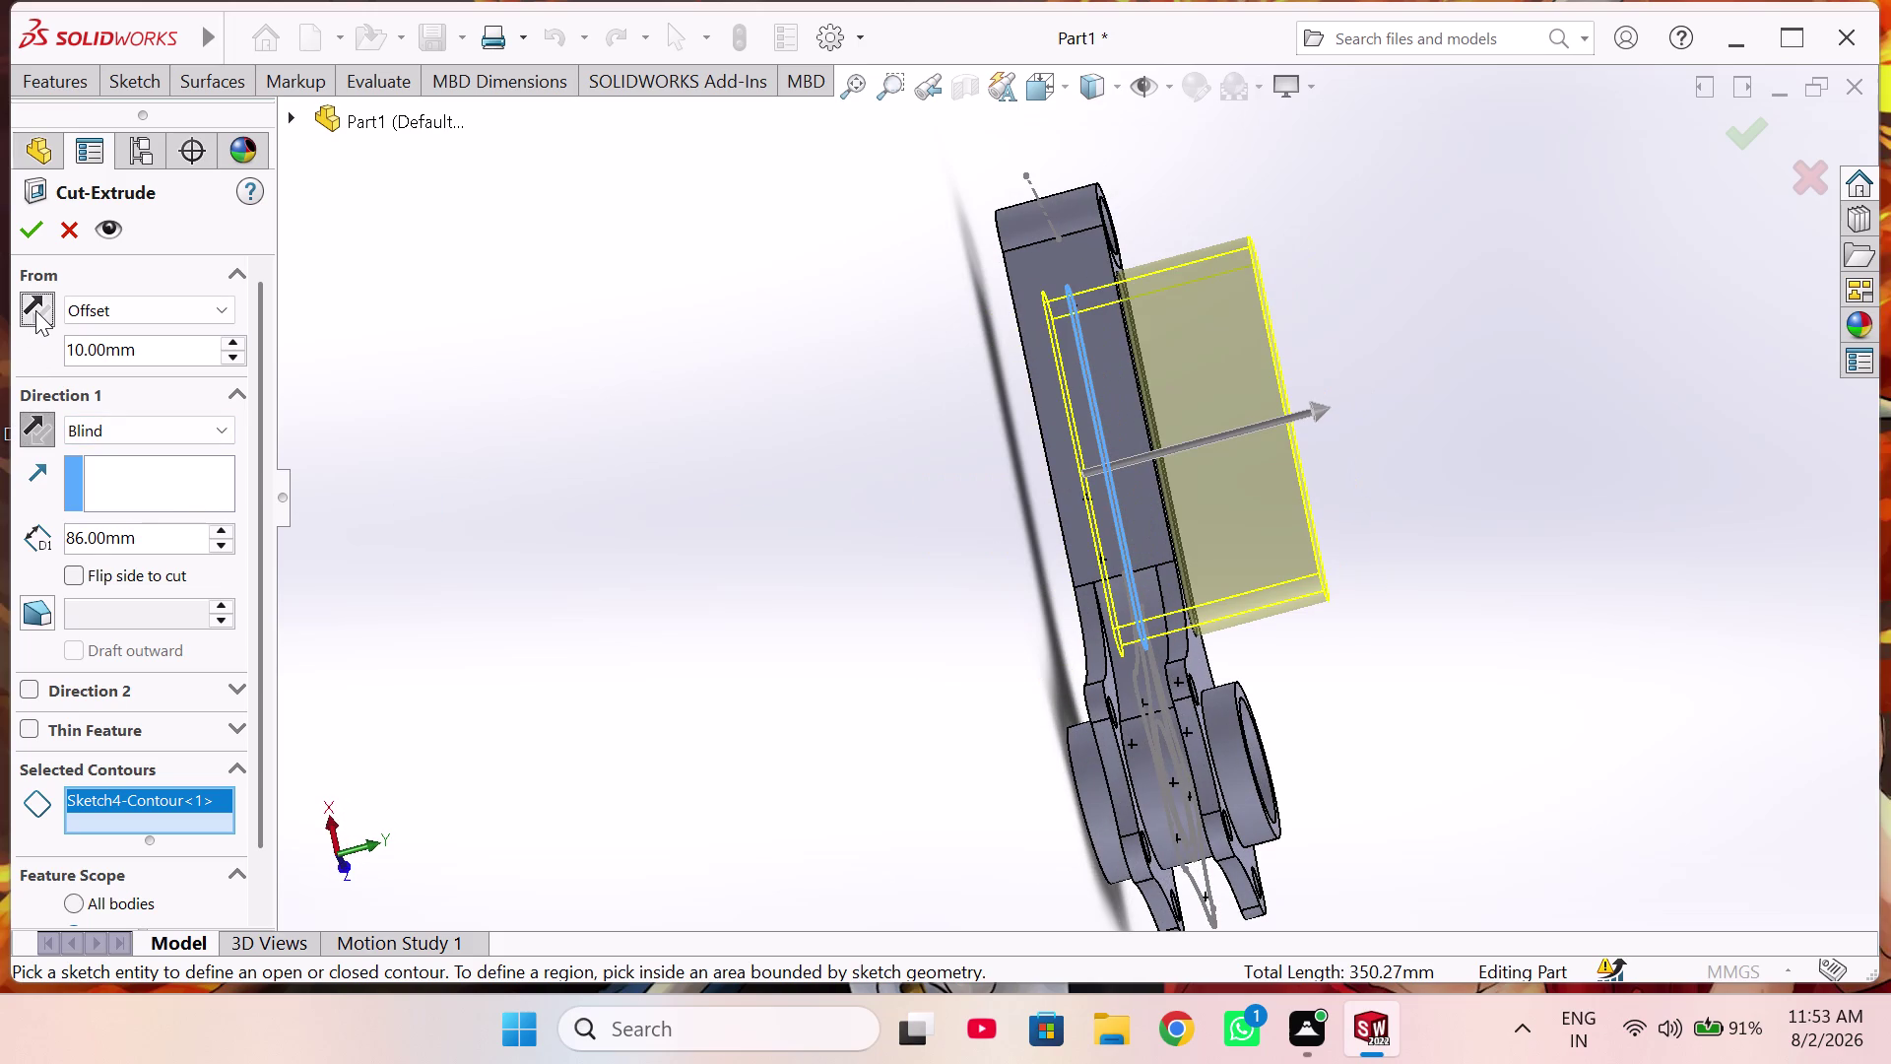
click(34, 430)
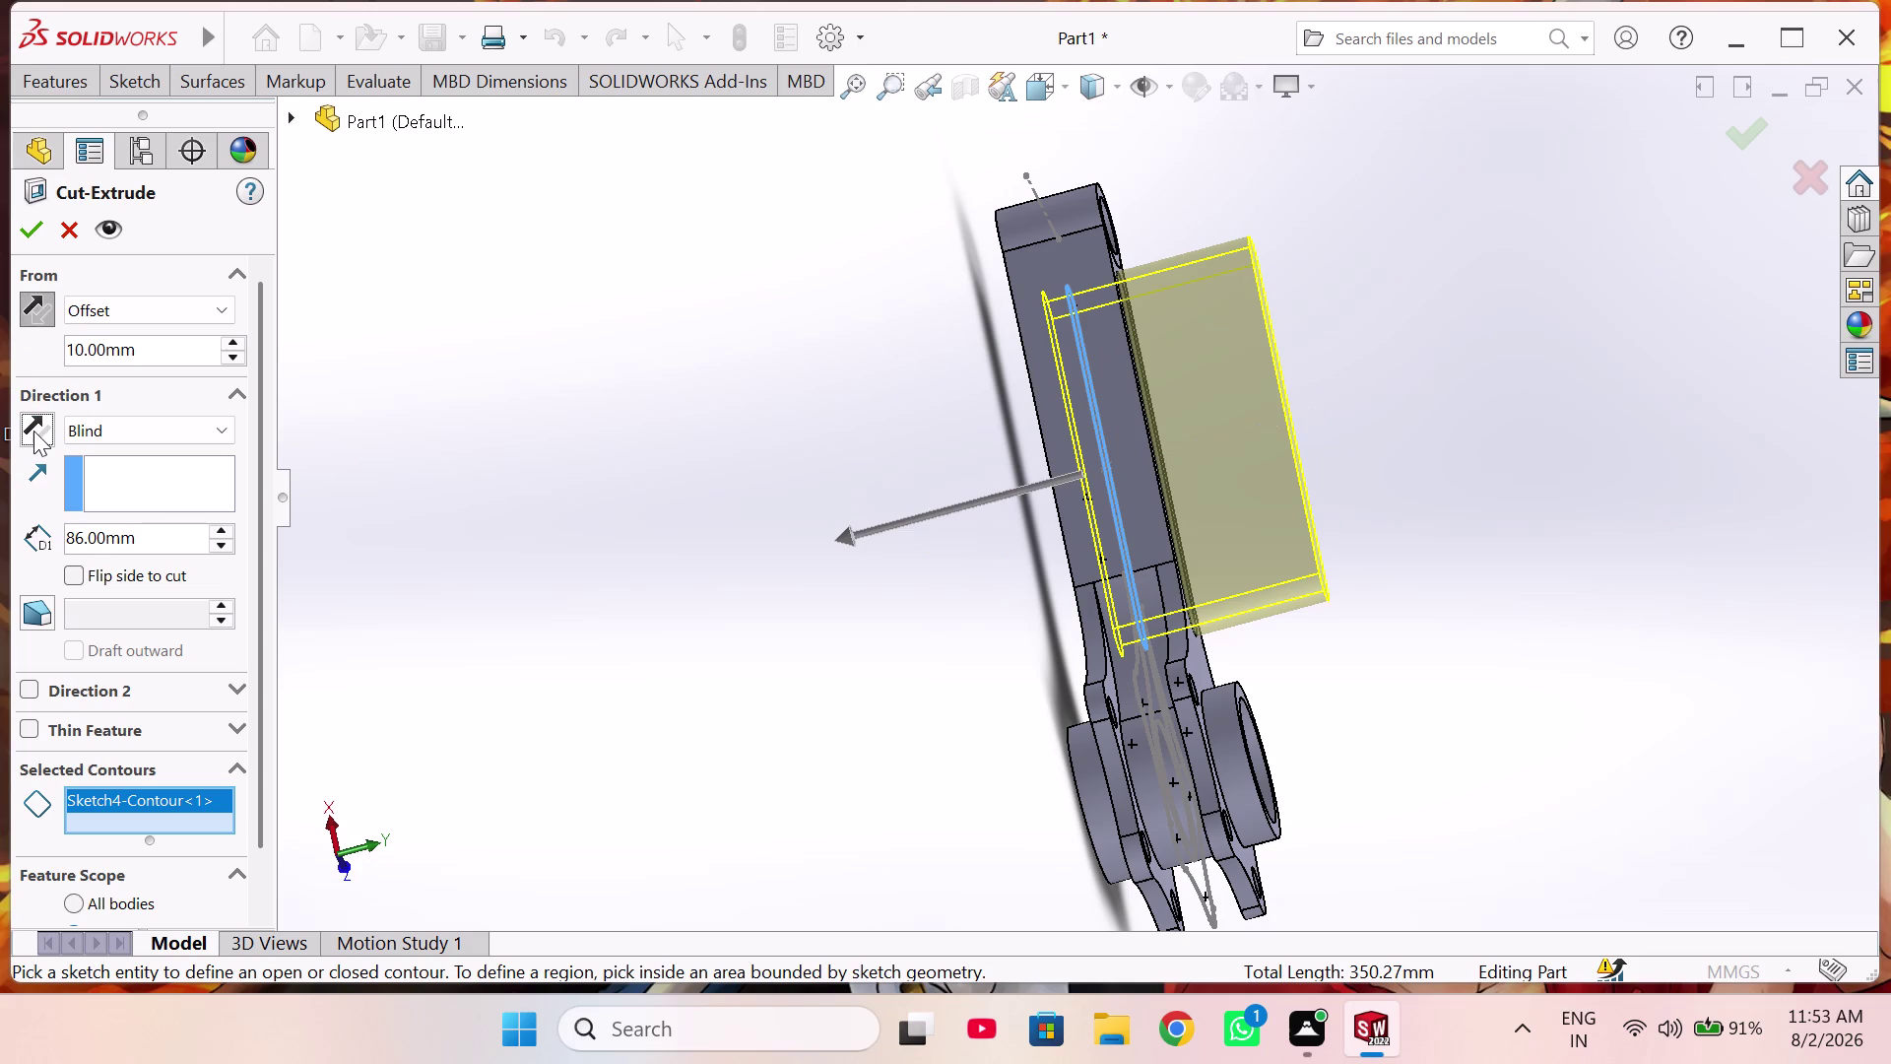
click(33, 227)
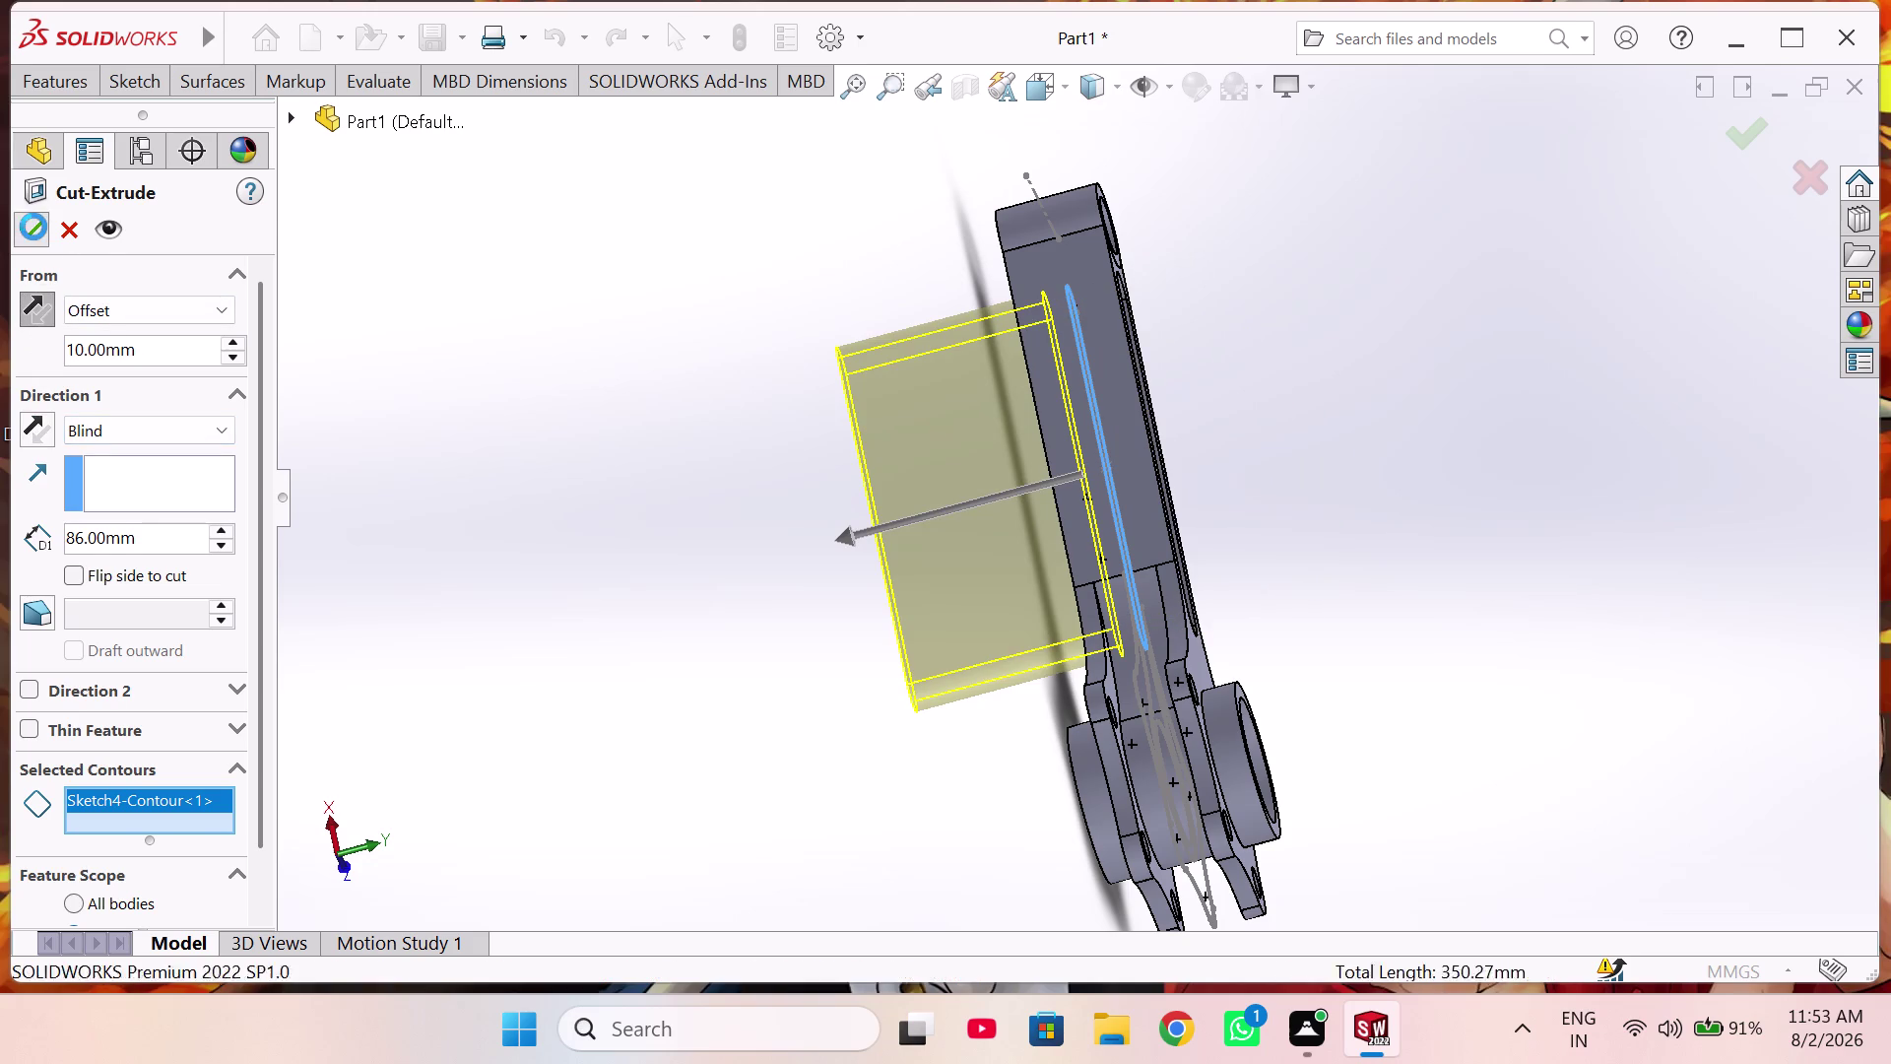
Orbit the rod to inspect the finished Cut-Extrude6 slot.
middle_drag(875, 567, 1037, 555)
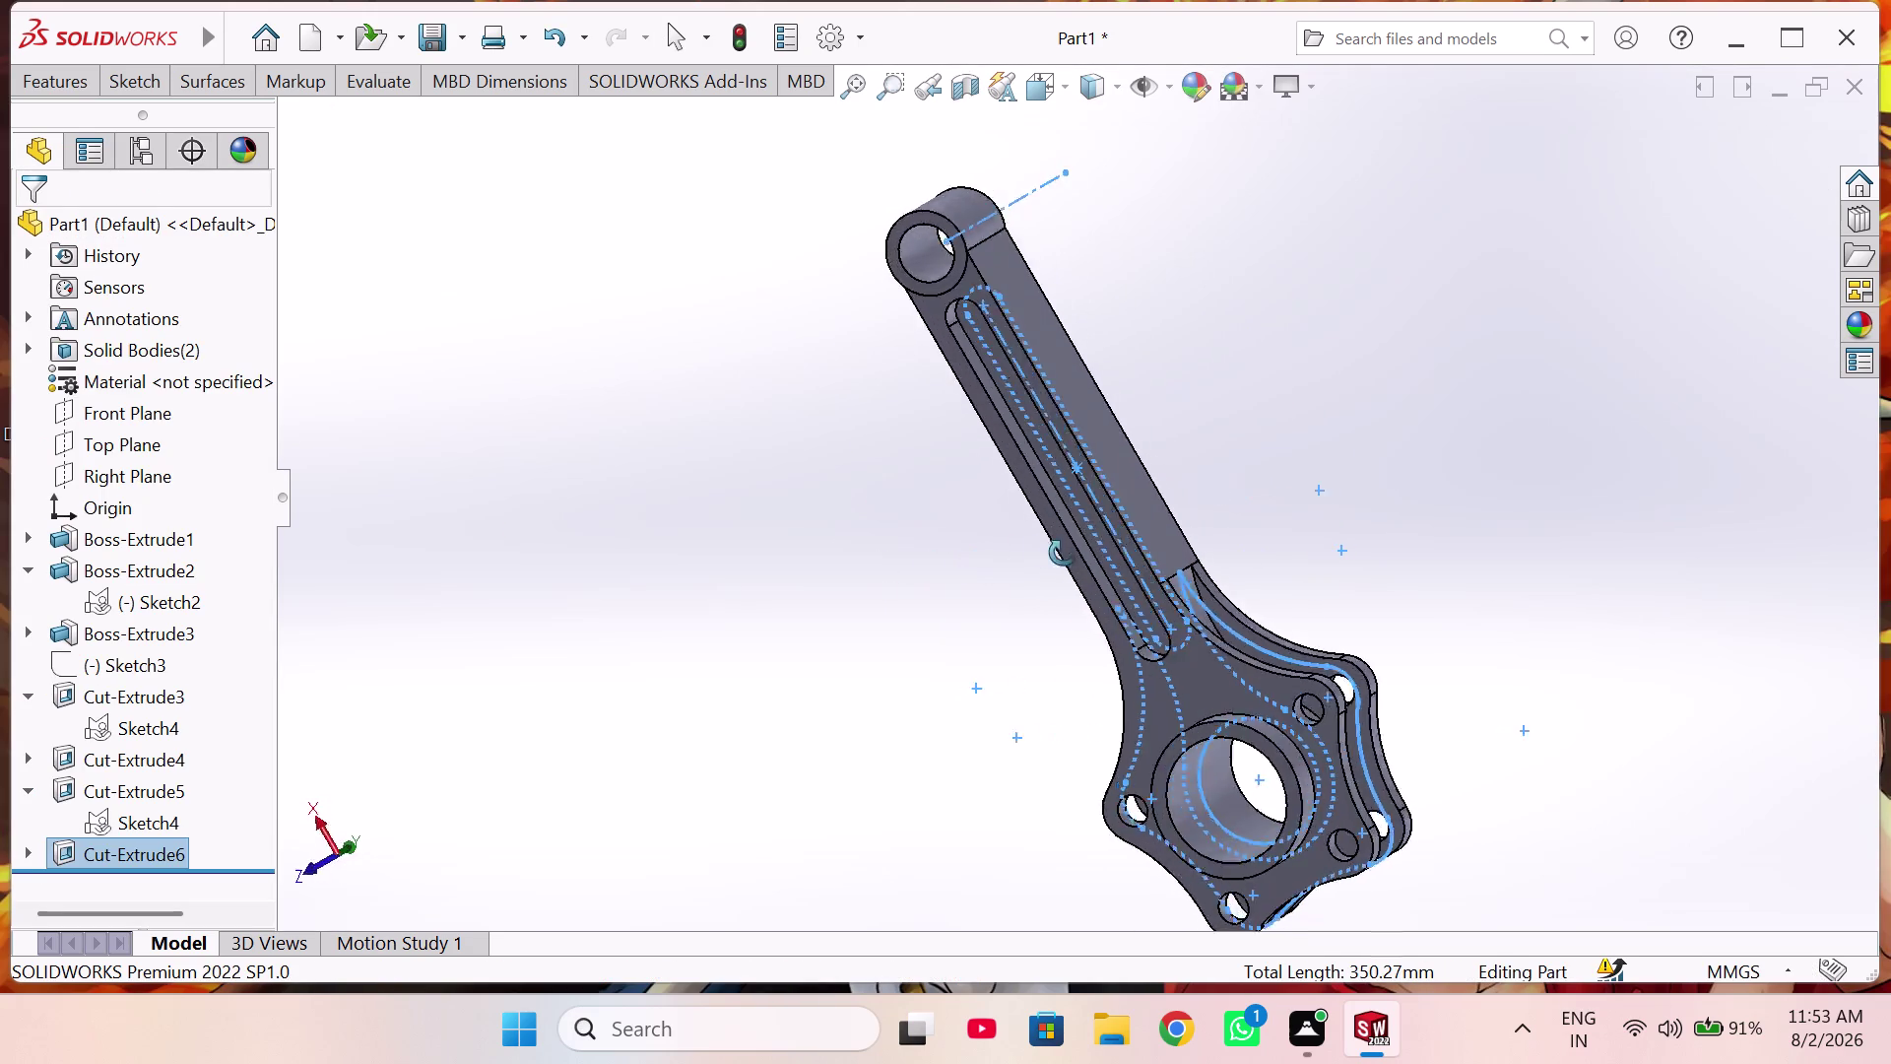
middle_drag(1037, 554, 631, 705)
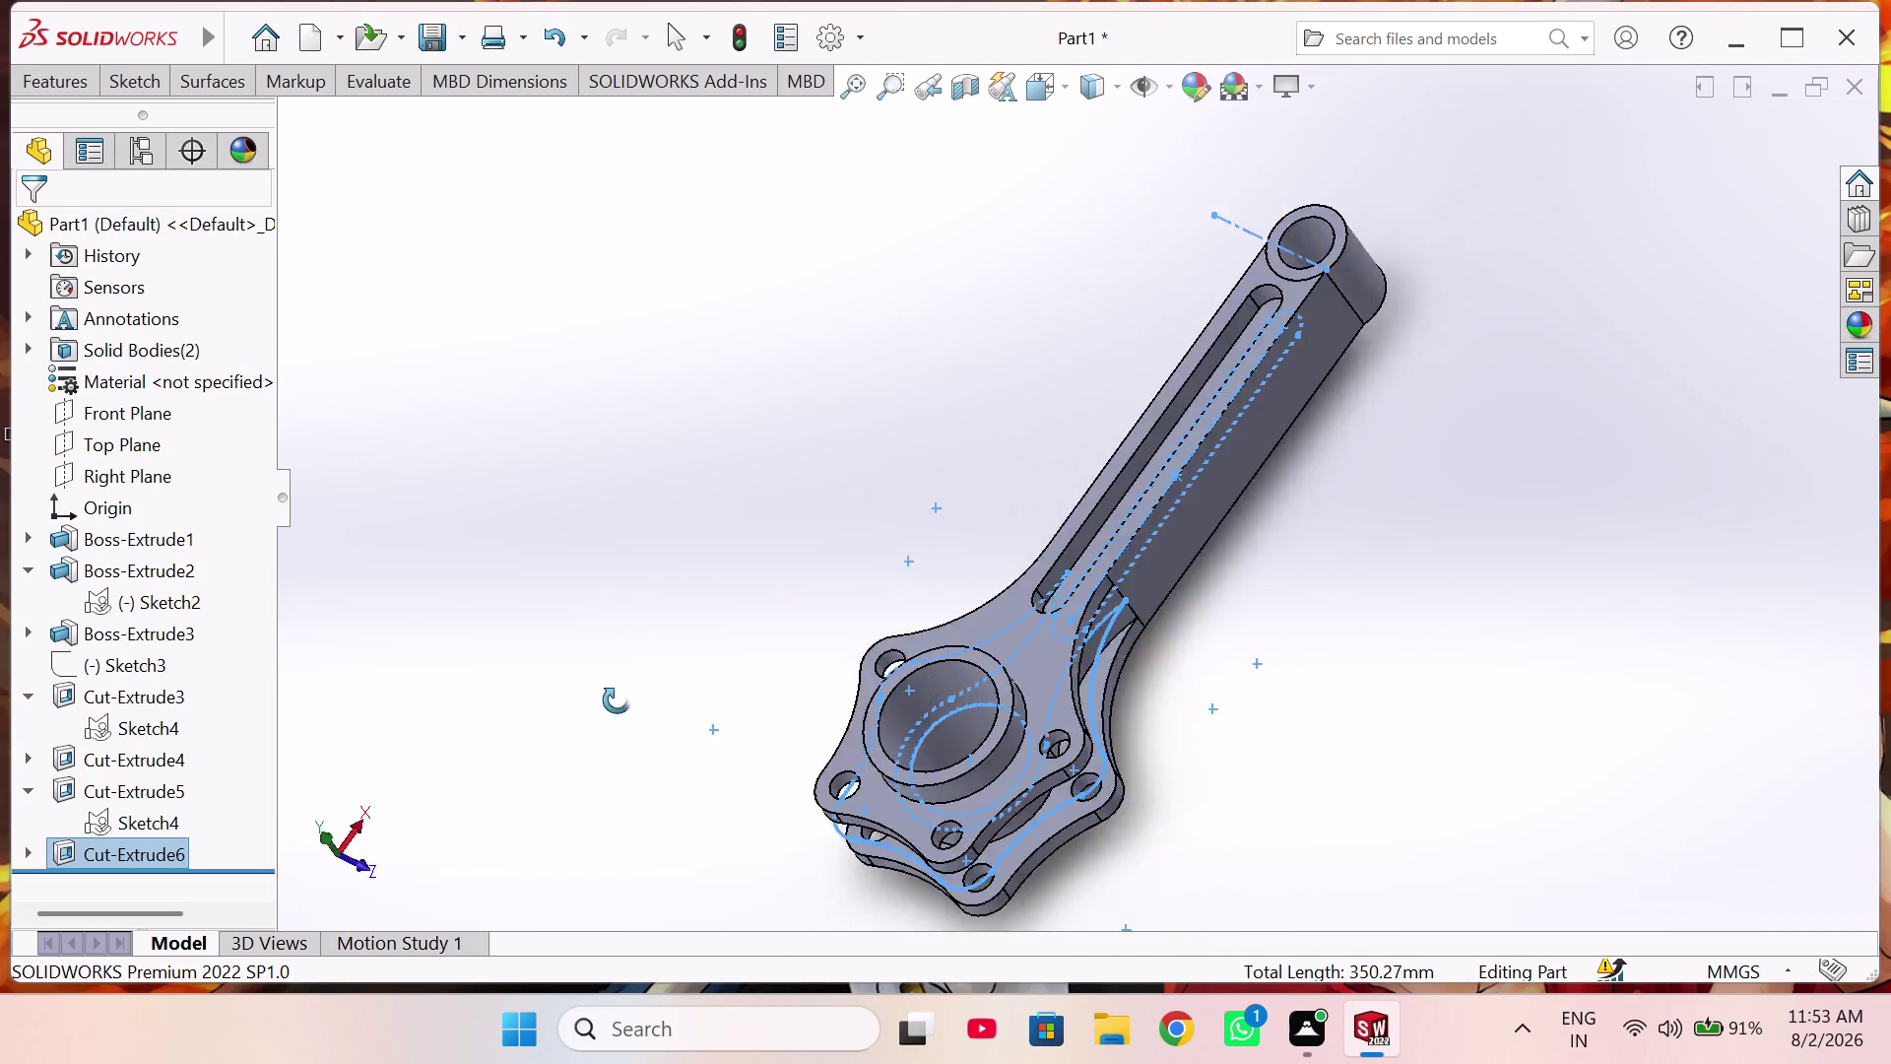
middle_drag(631, 705, 1647, 636)
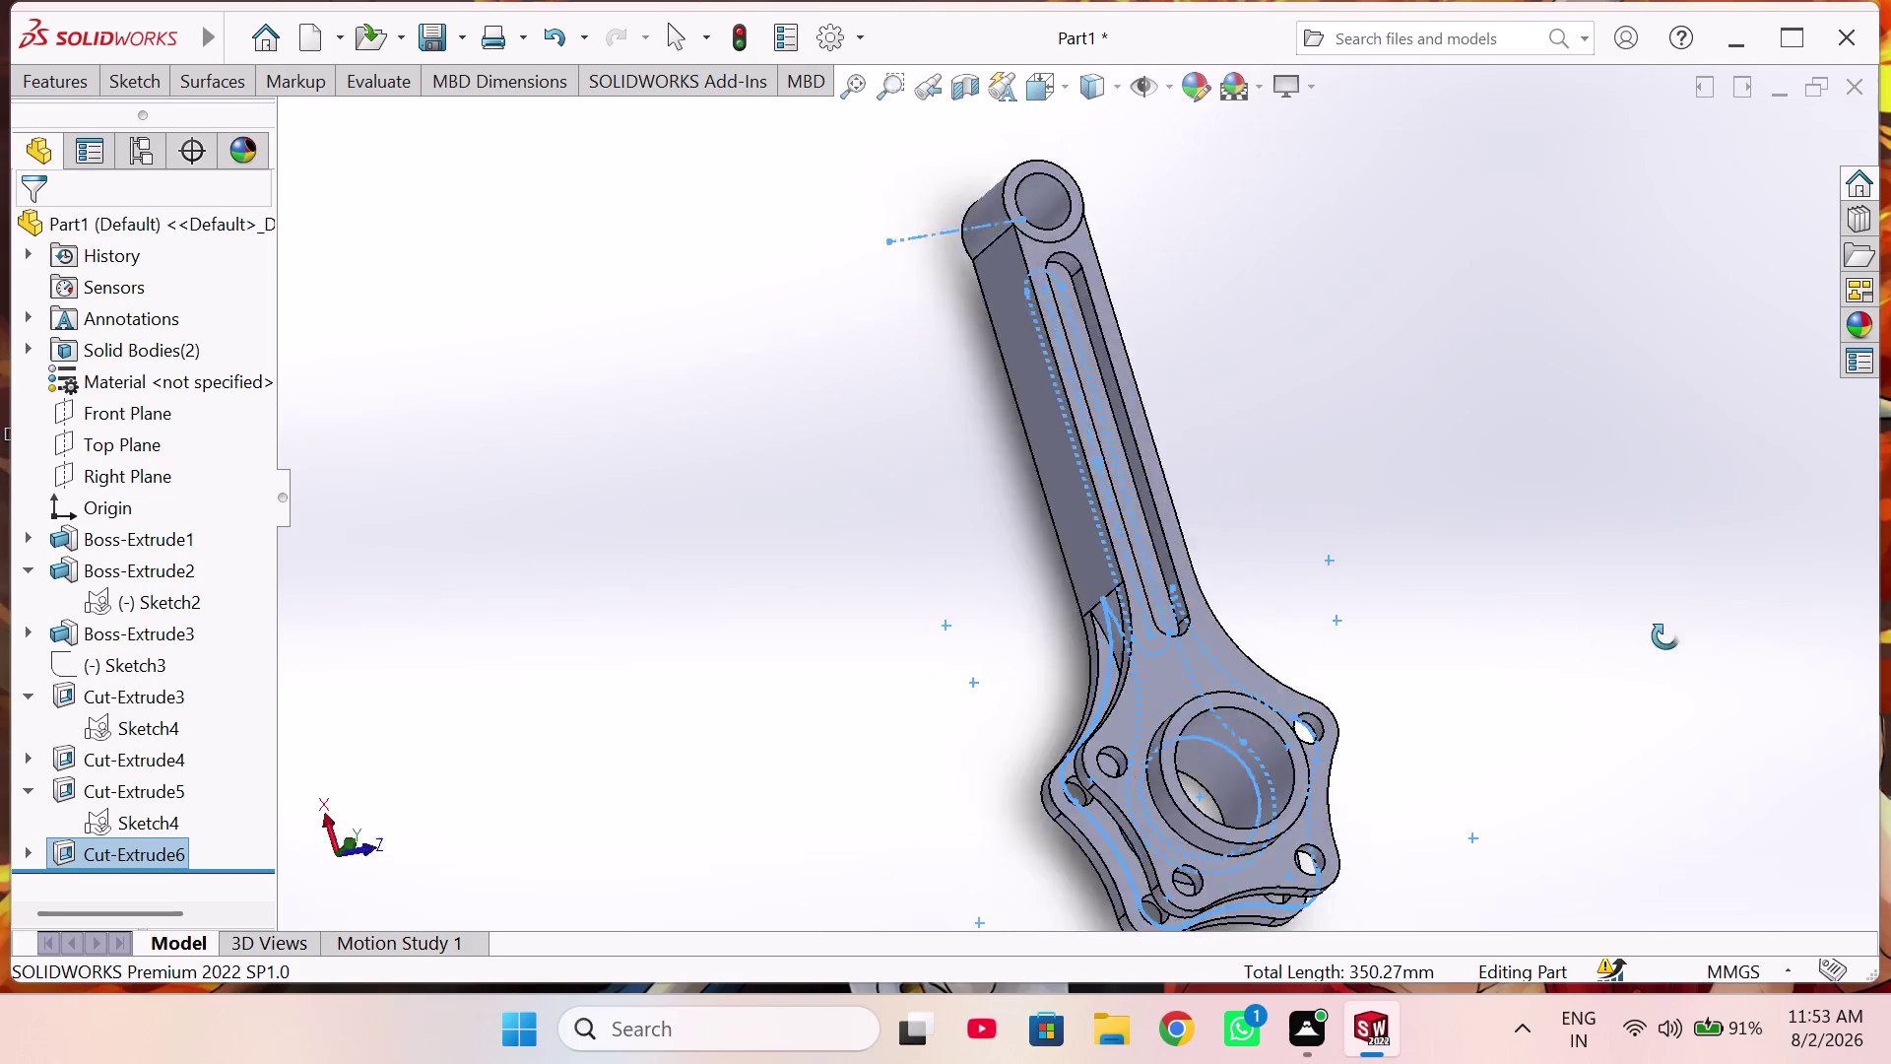
middle_drag(1647, 637, 1818, 655)
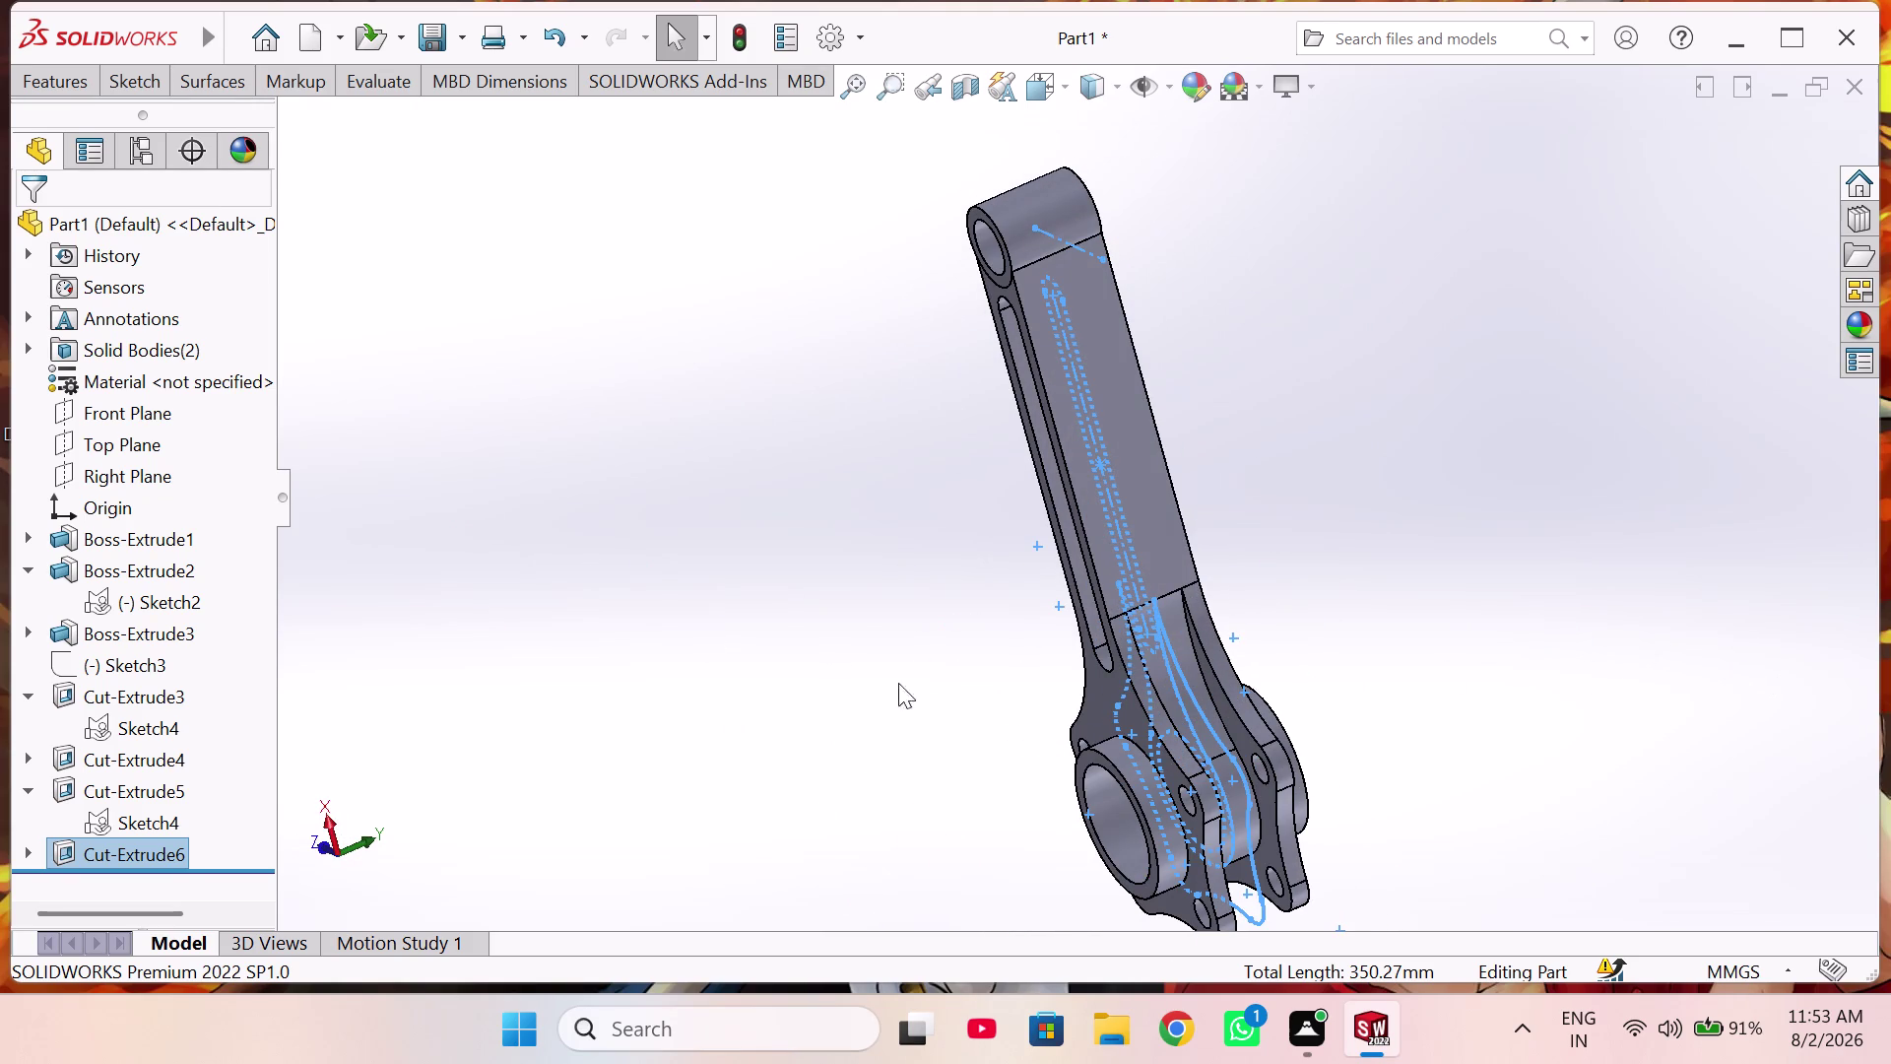
Abandon a Top Plane sketch and open Sketch8 on the Front Plane instead.
click(110, 433)
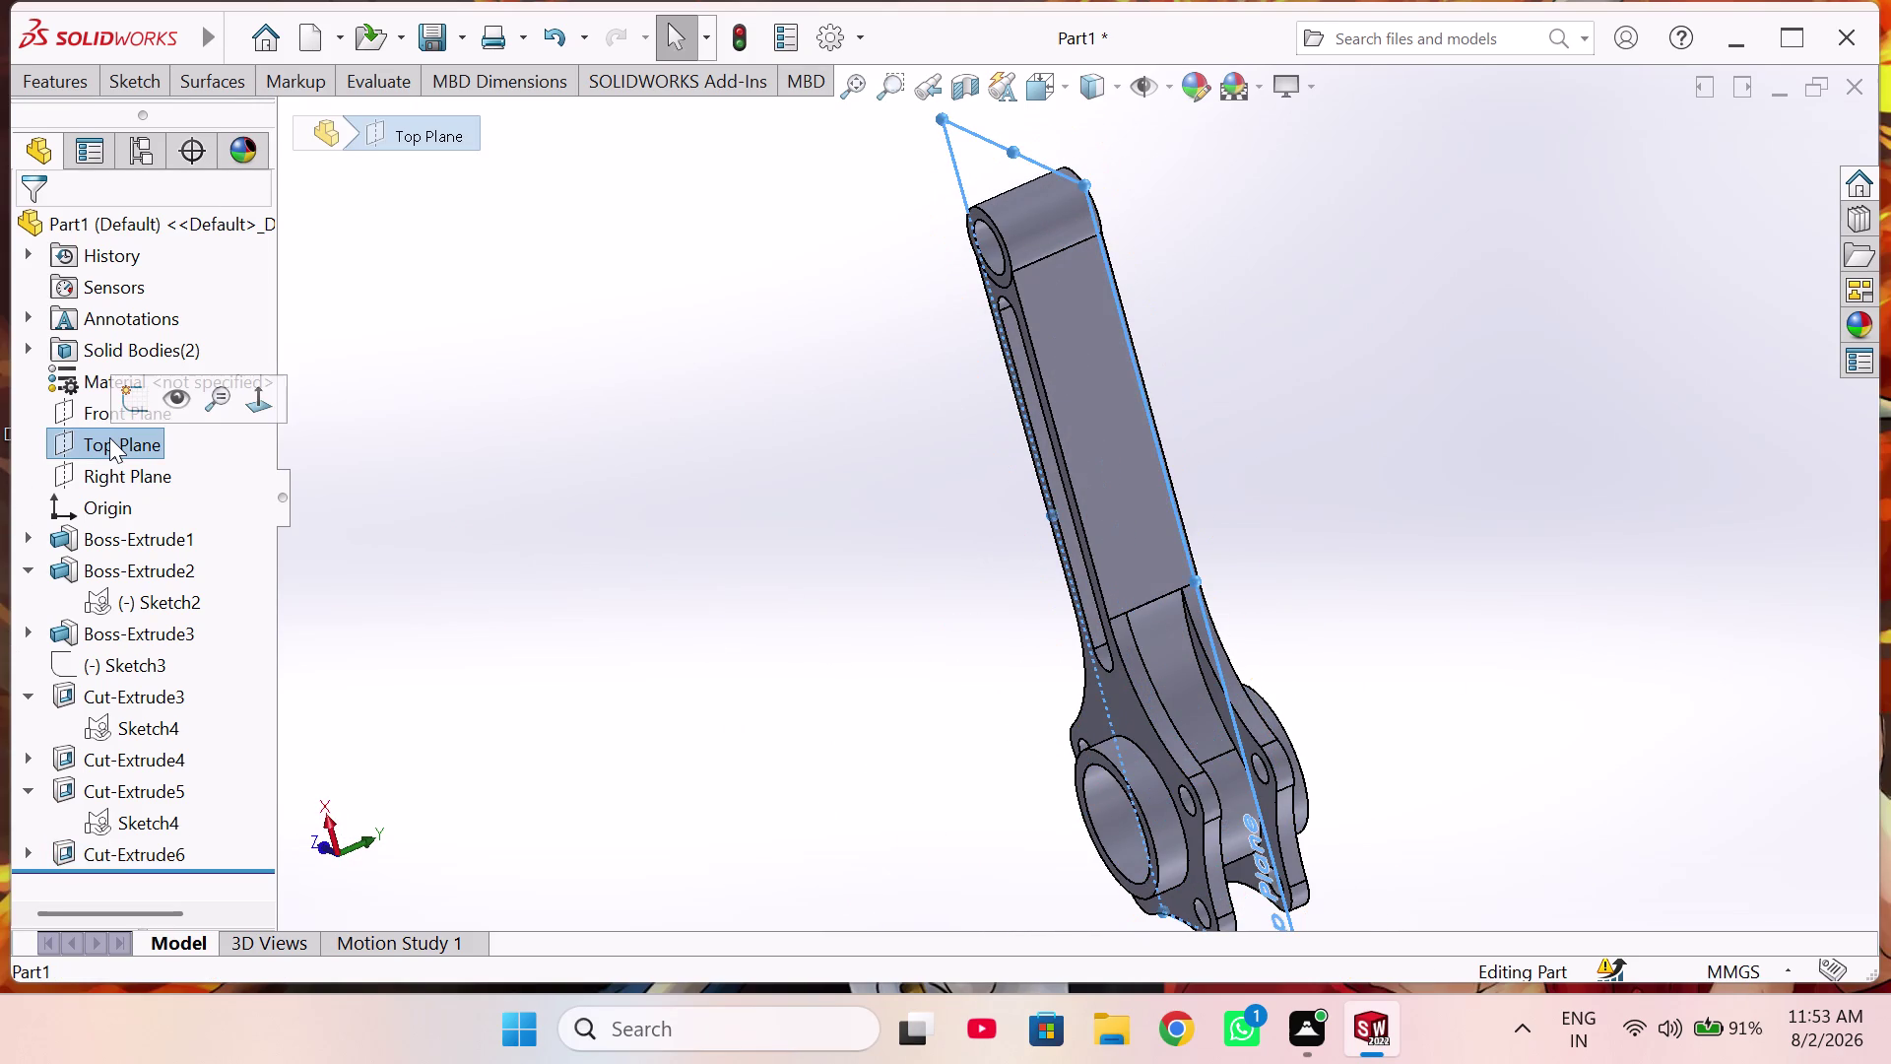
click(131, 406)
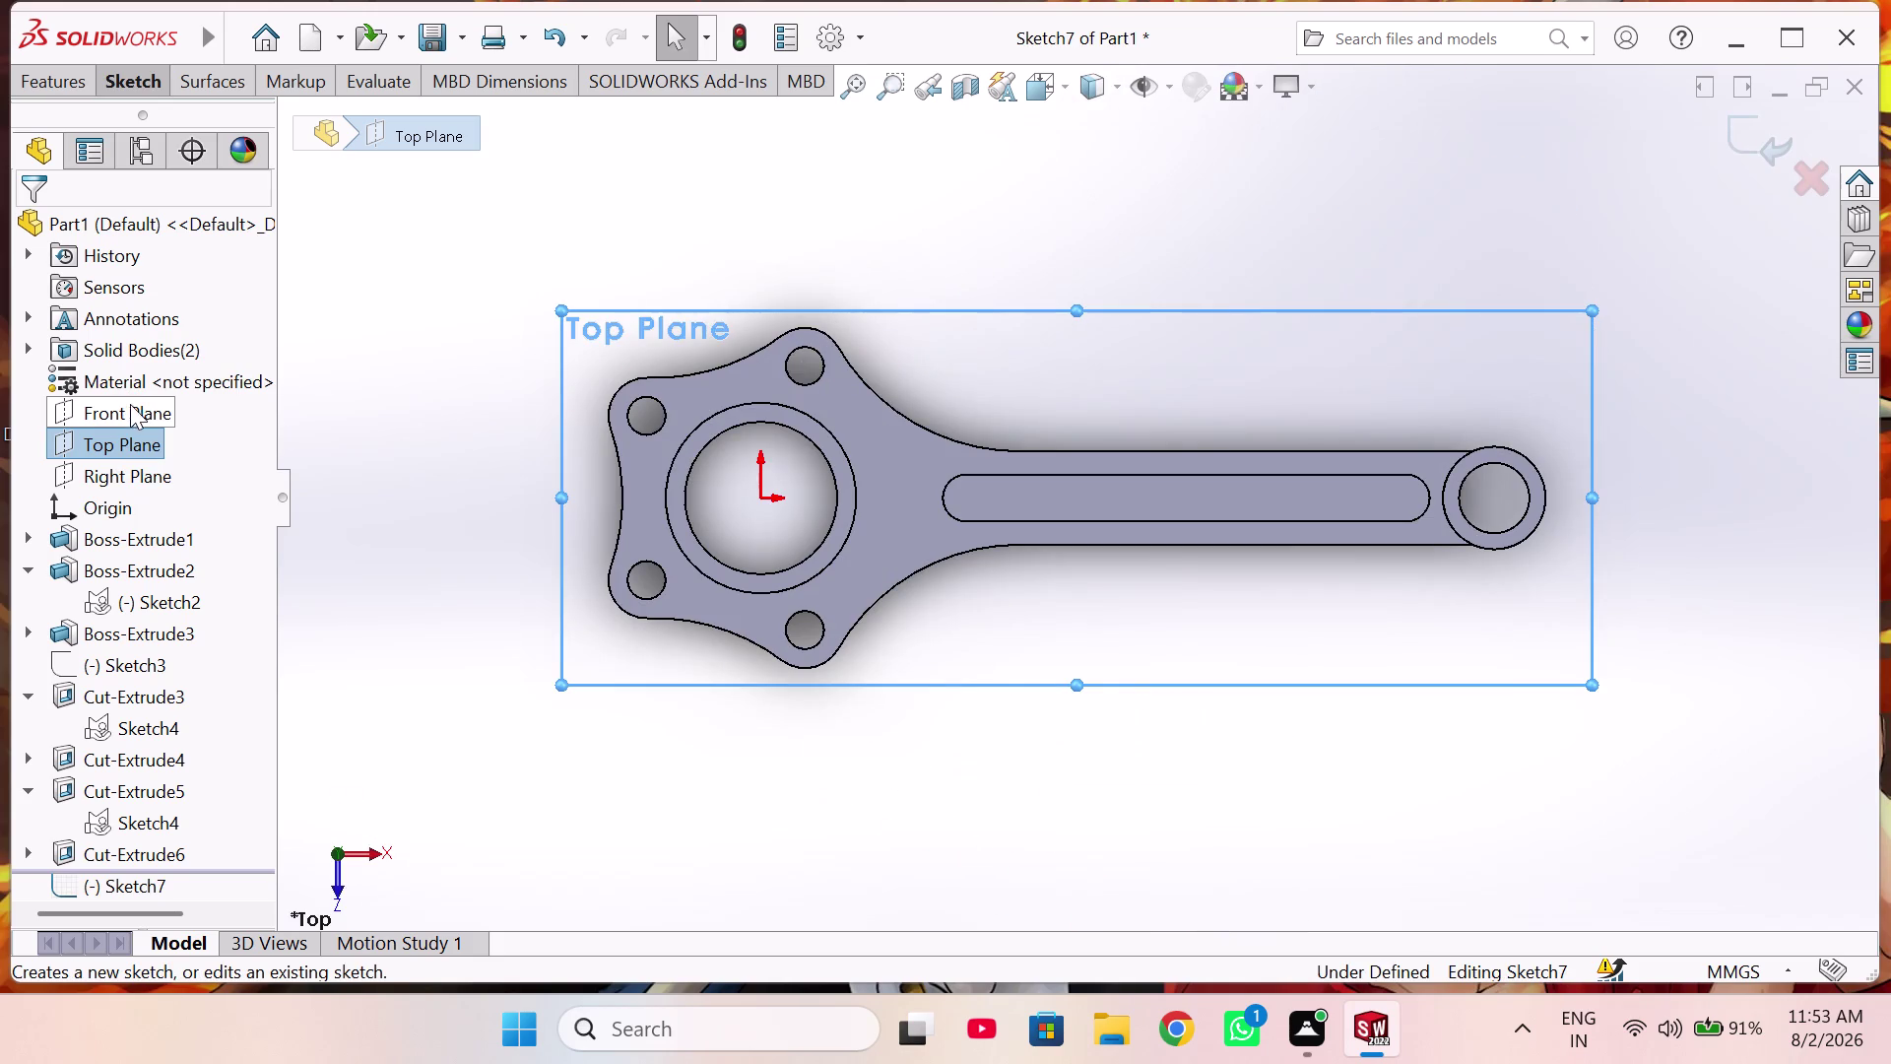
click(100, 404)
click(117, 372)
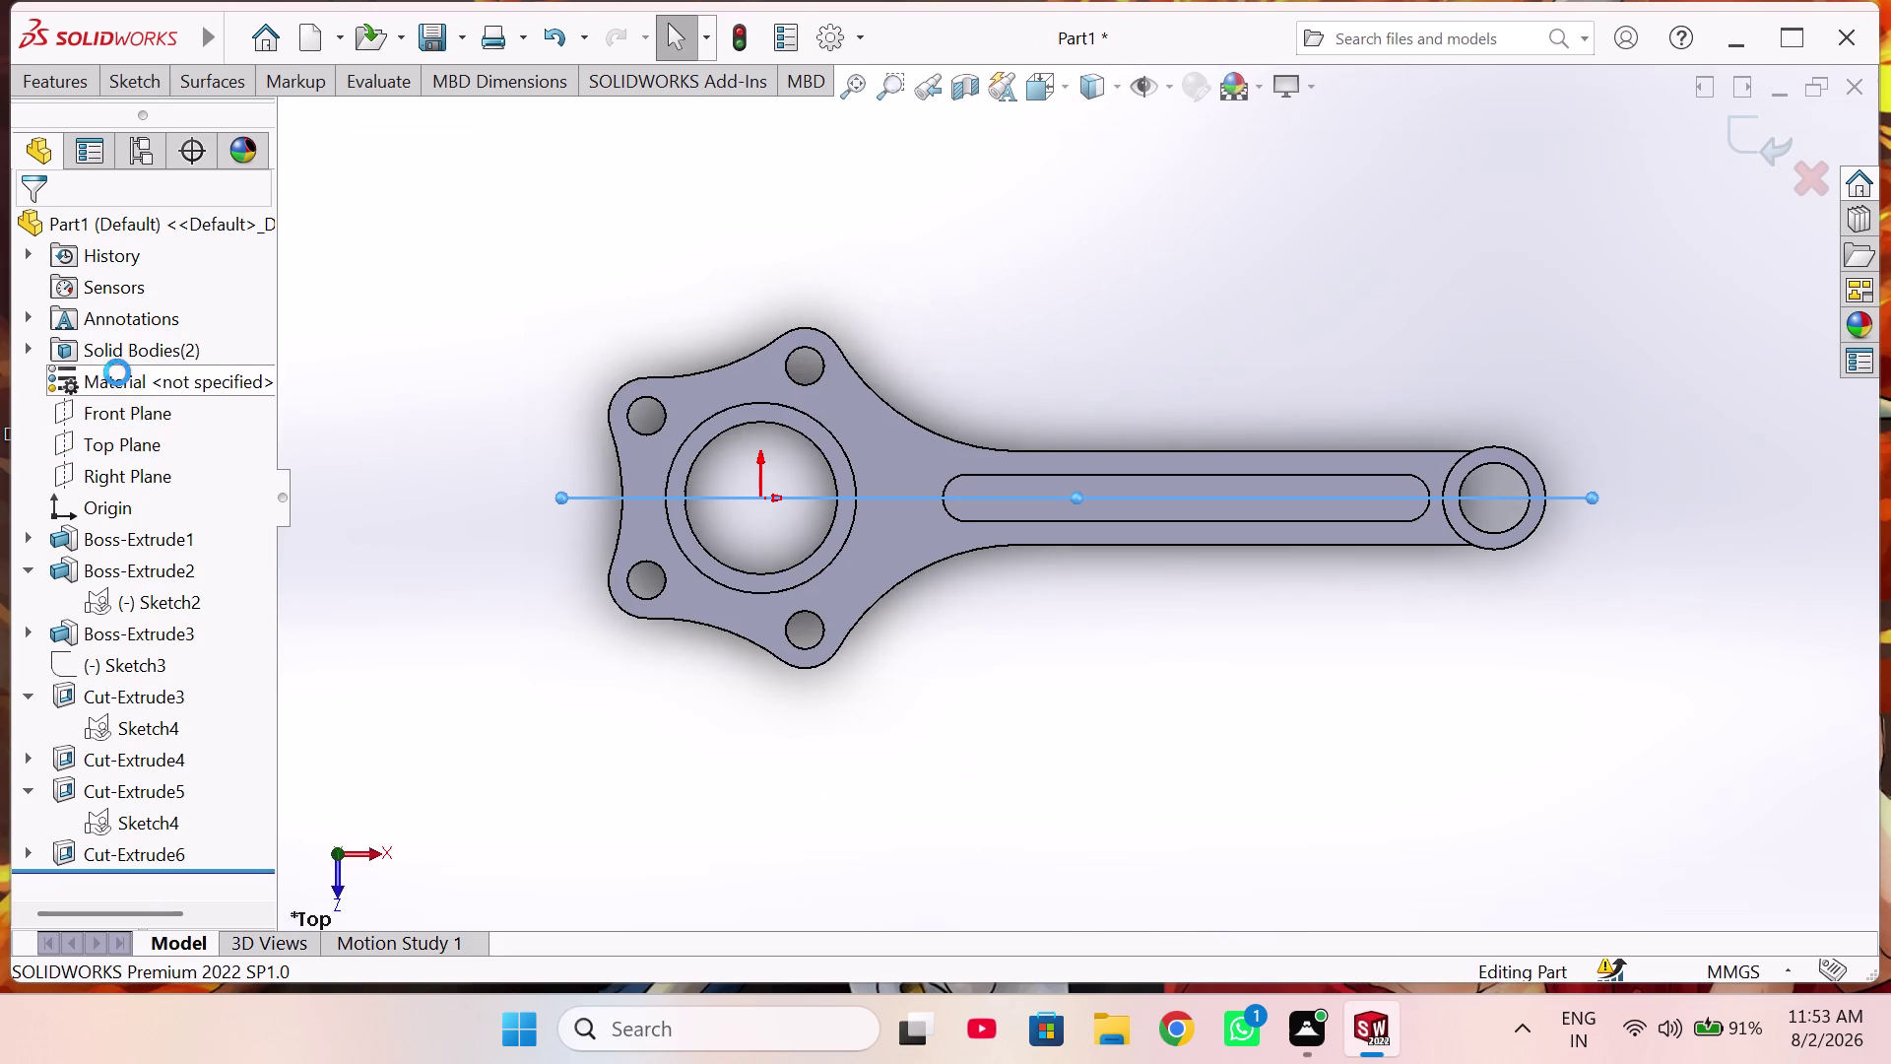
click(131, 418)
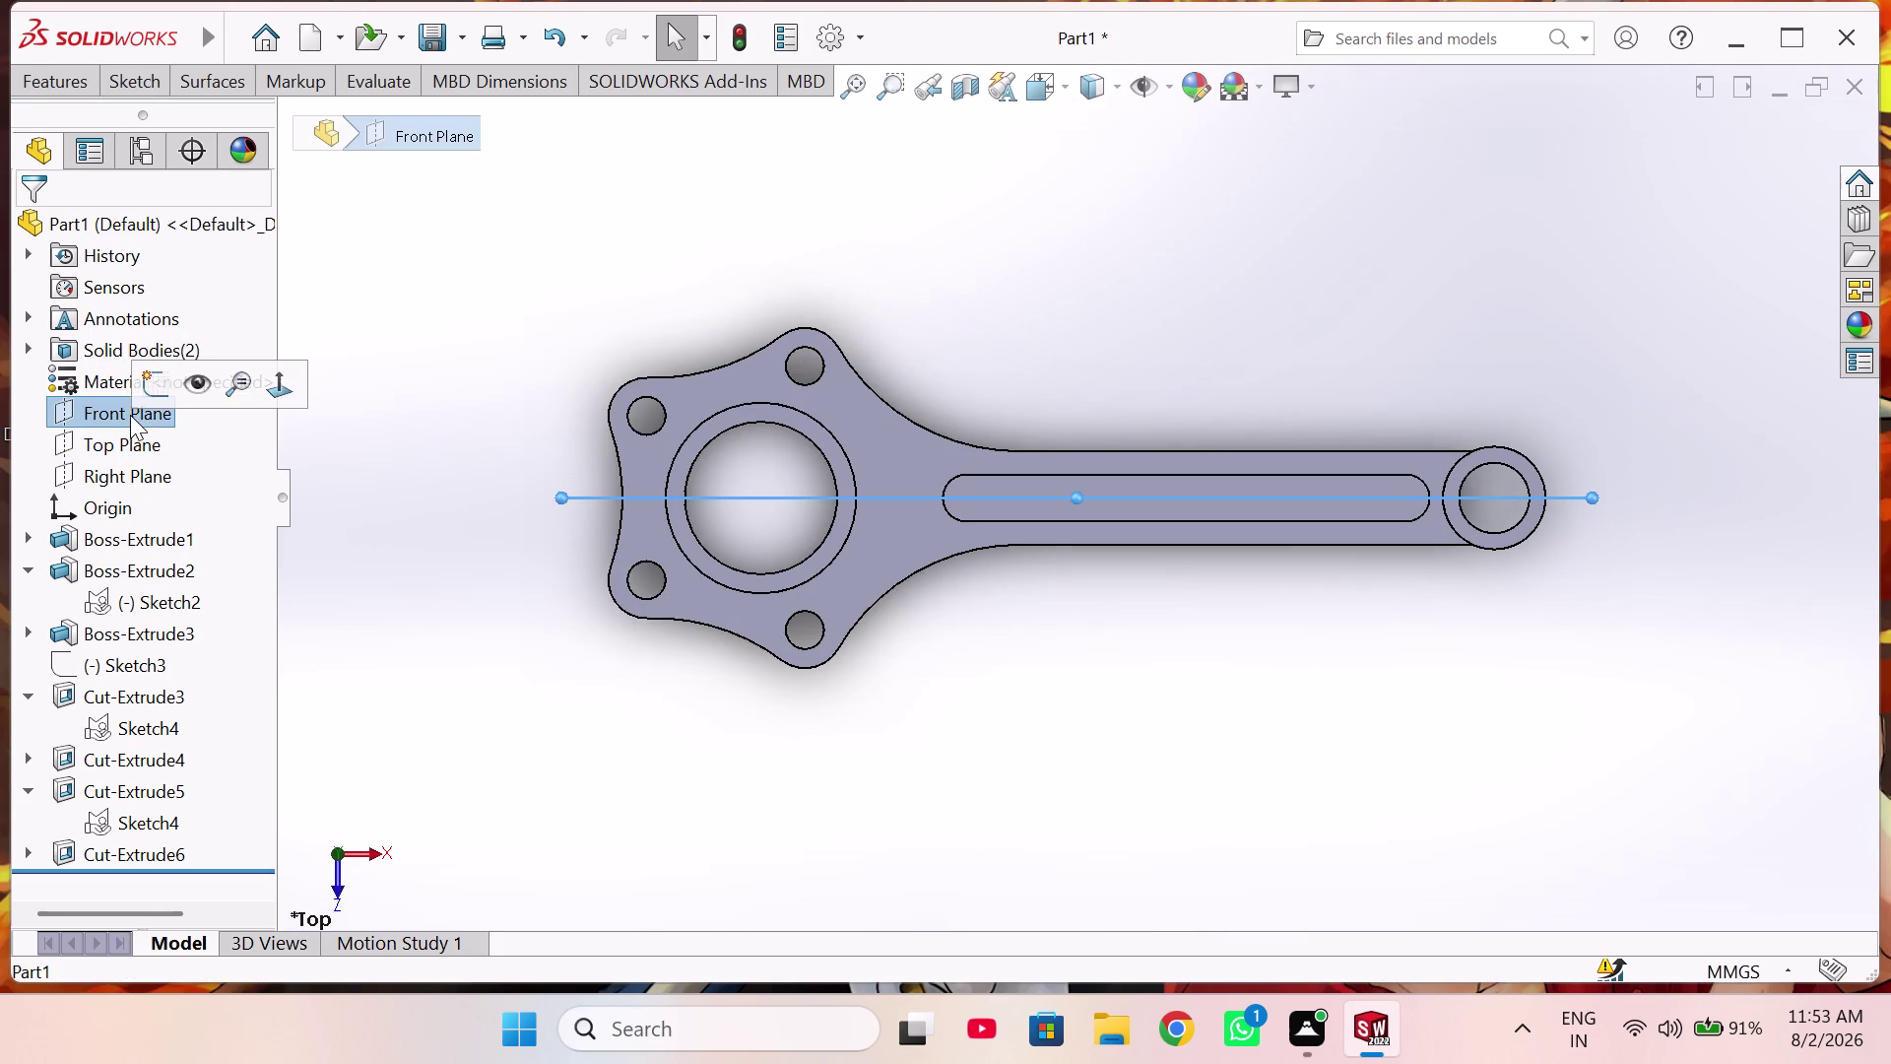
click(143, 395)
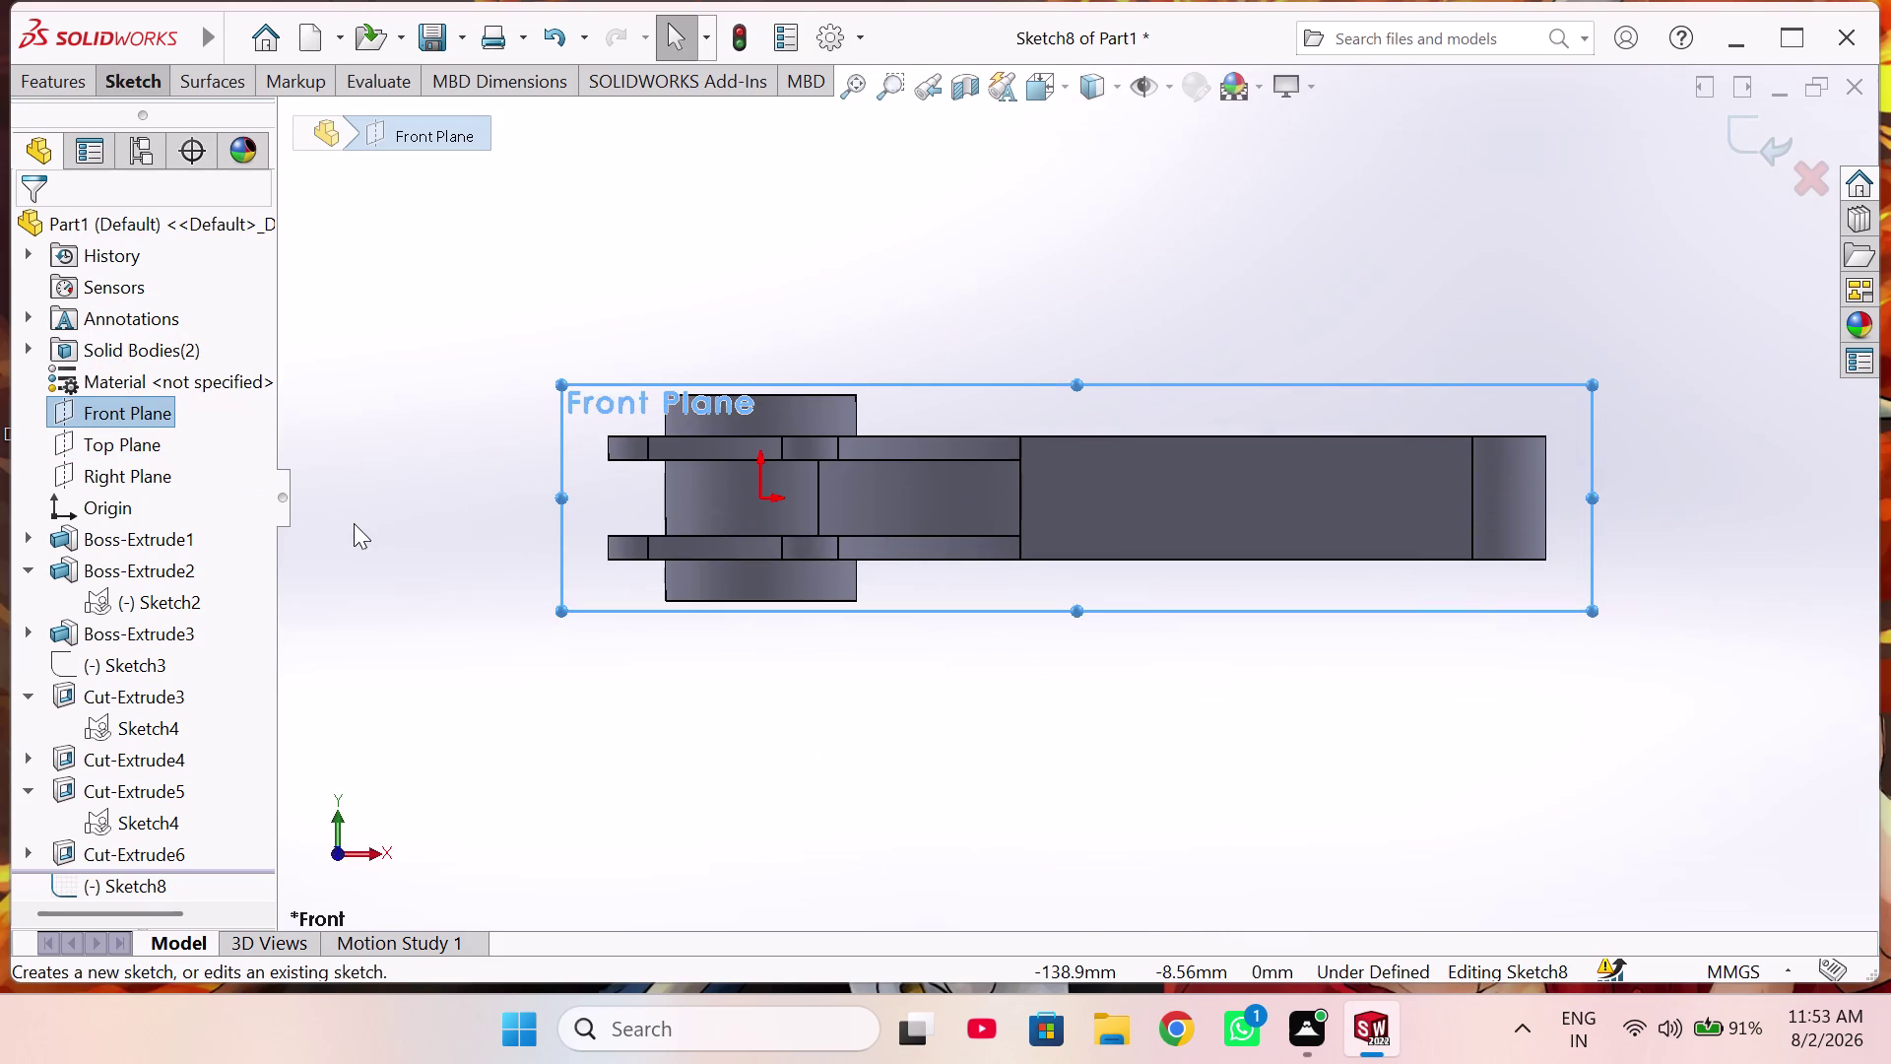